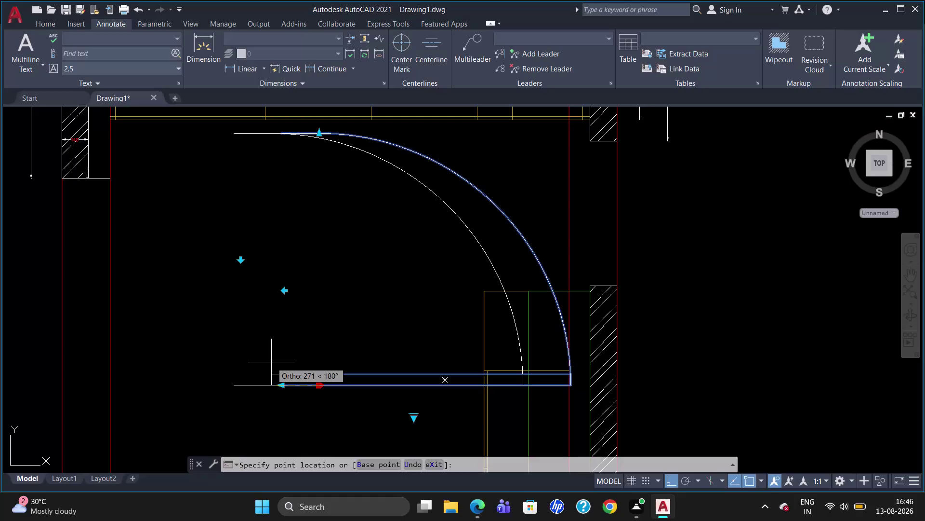
Move the door swing 820 units to the left at 180 degrees.
text(820)
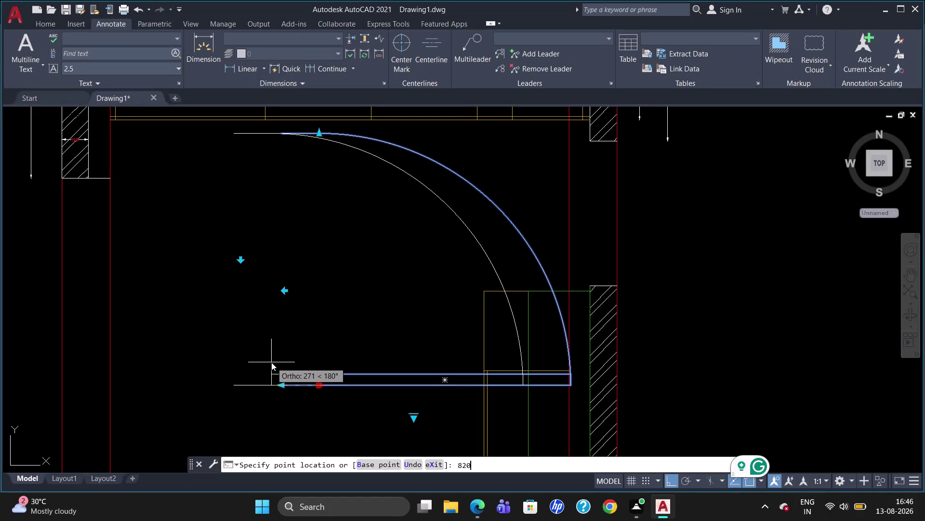
key(shift+less)
key(1)
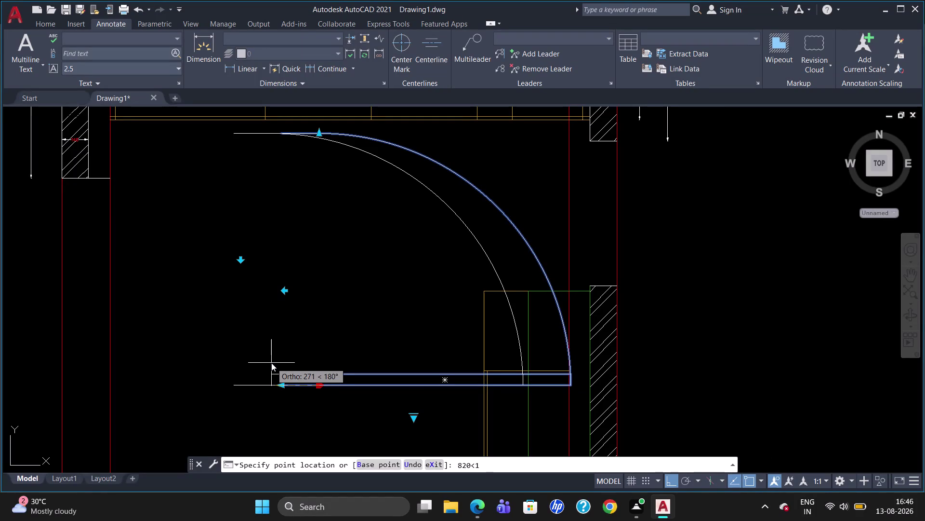
text(80)
key(Return)
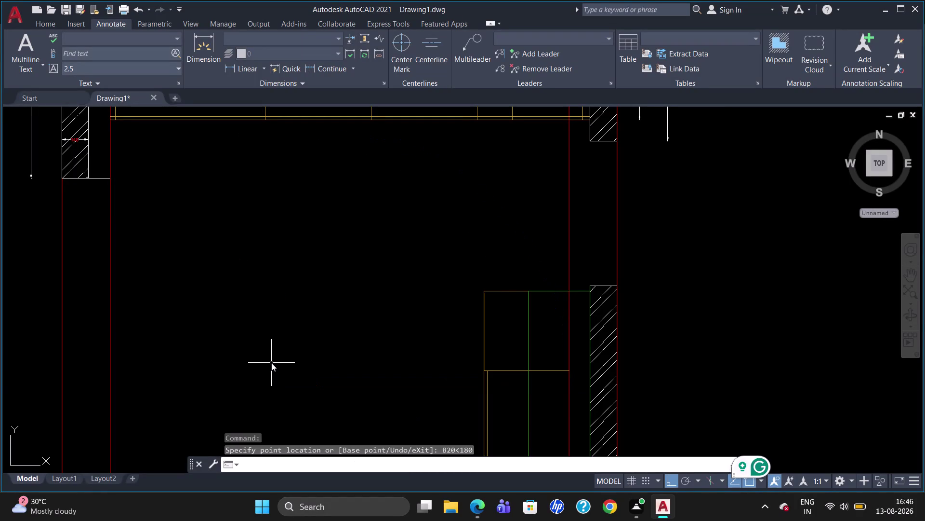
Release the door and zoom out to check it beside the floor plan.
scroll(down, 3)
scroll(up, 3)
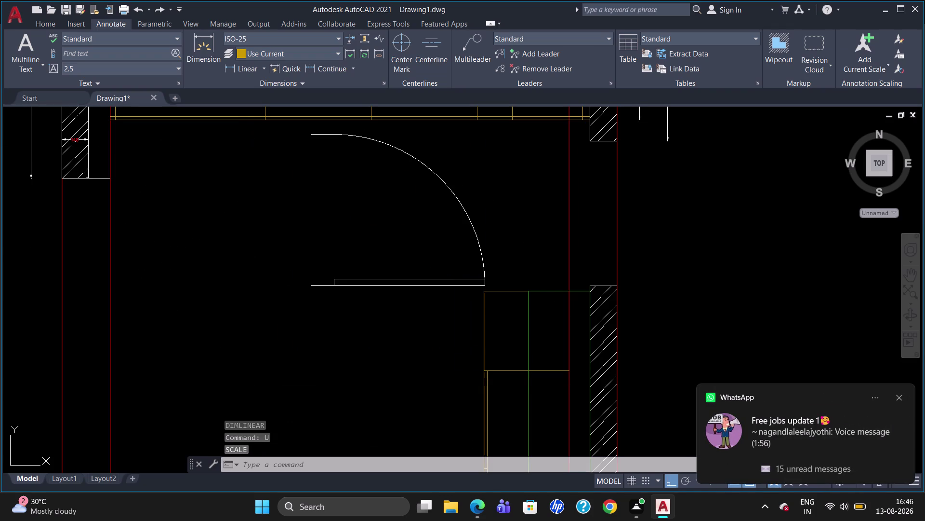
Undo the dimension erase, the unwanted linear dimension and the door's earlier move.
key(u)
key(Return)
key(u)
key(Return)
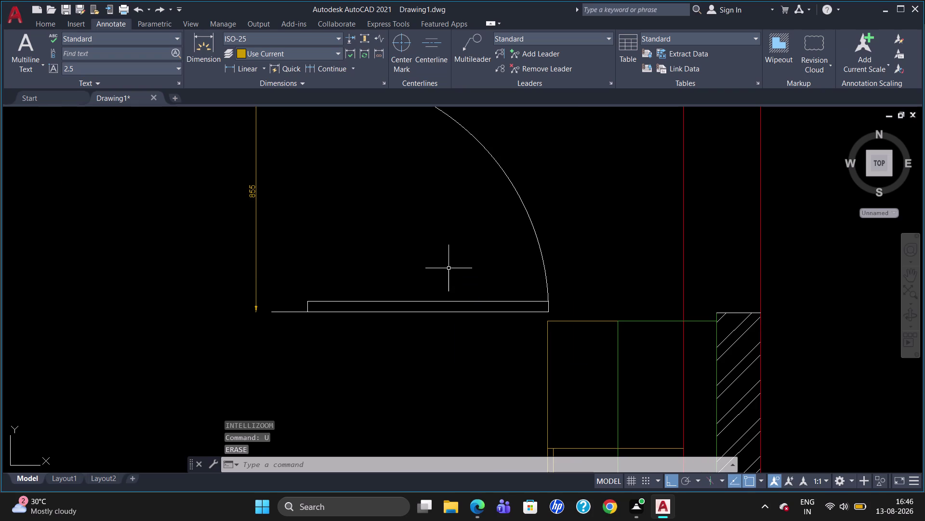
key(u)
key(Return)
key(u)
key(Return)
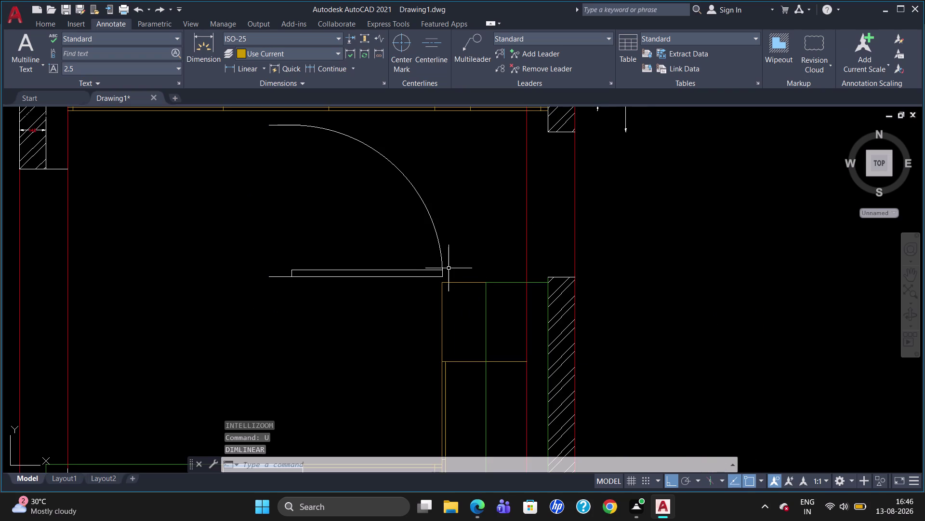
key(u)
key(Return)
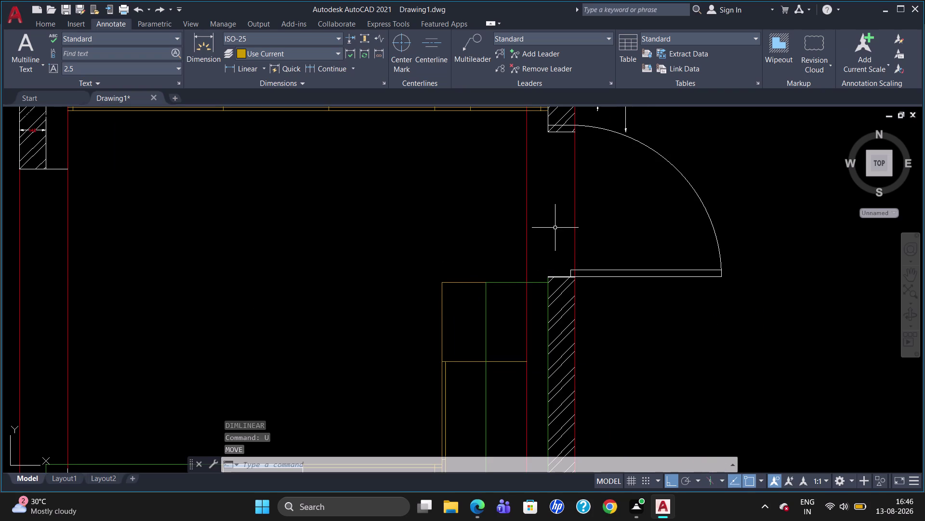
click(335, 67)
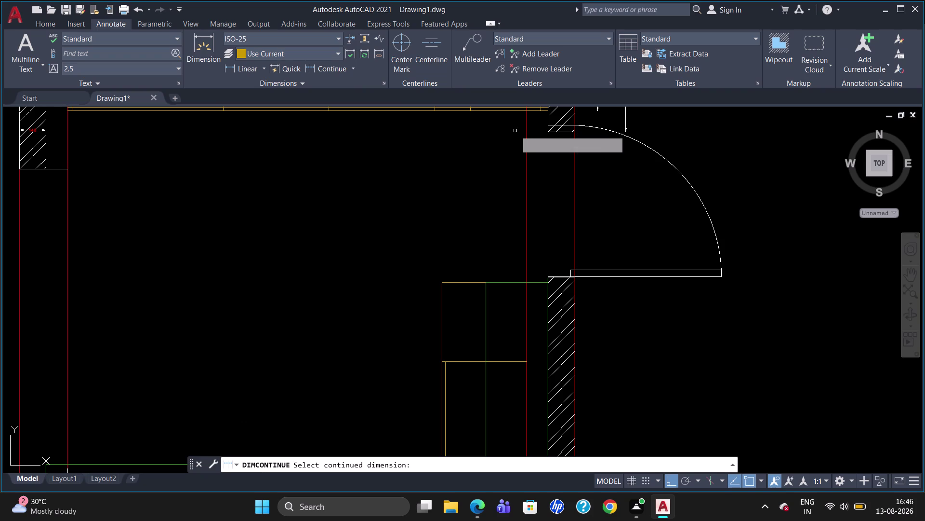
Continue the existing dimension with 820 at the door opening and 1660 to the corner.
click(625, 122)
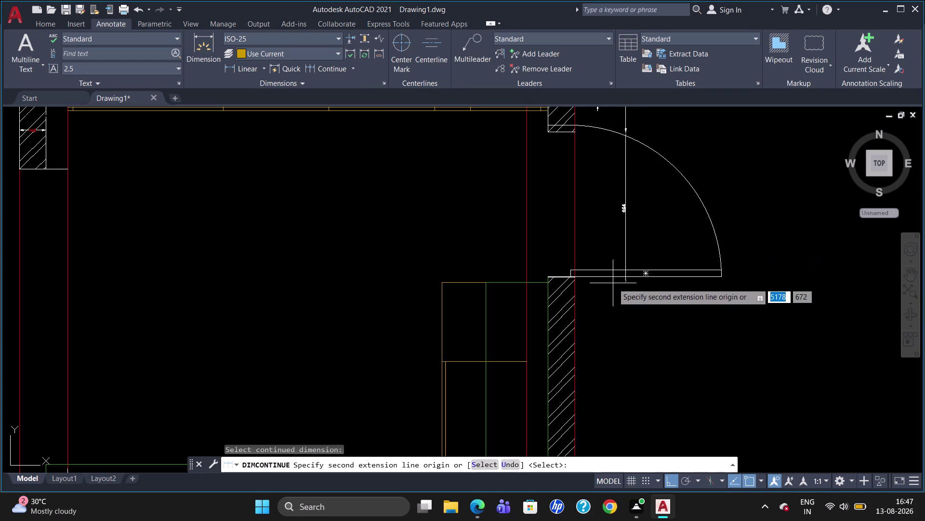
click(551, 279)
scroll(down, 3)
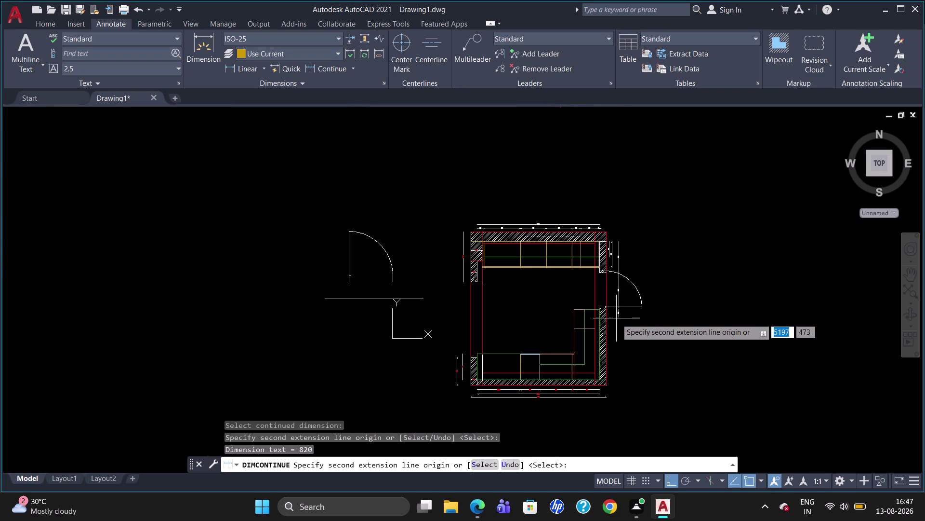
scroll(up, 3)
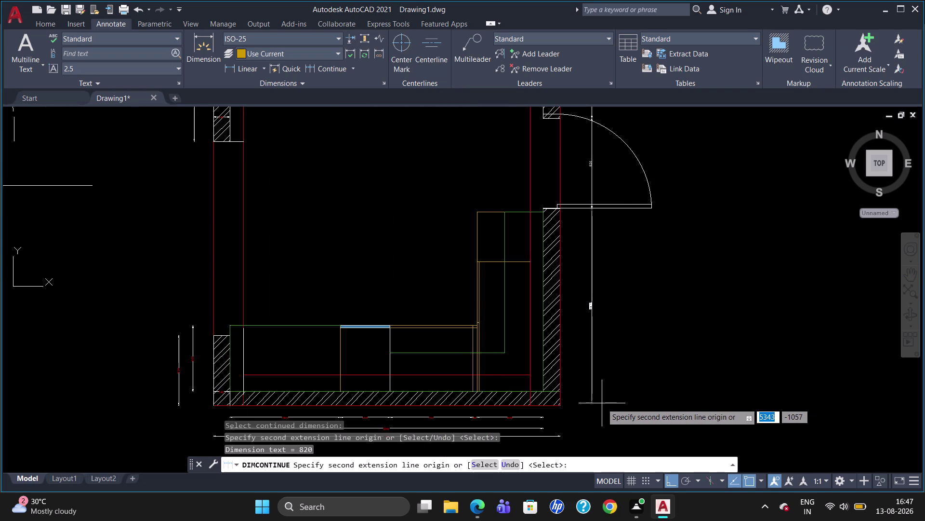
click(560, 389)
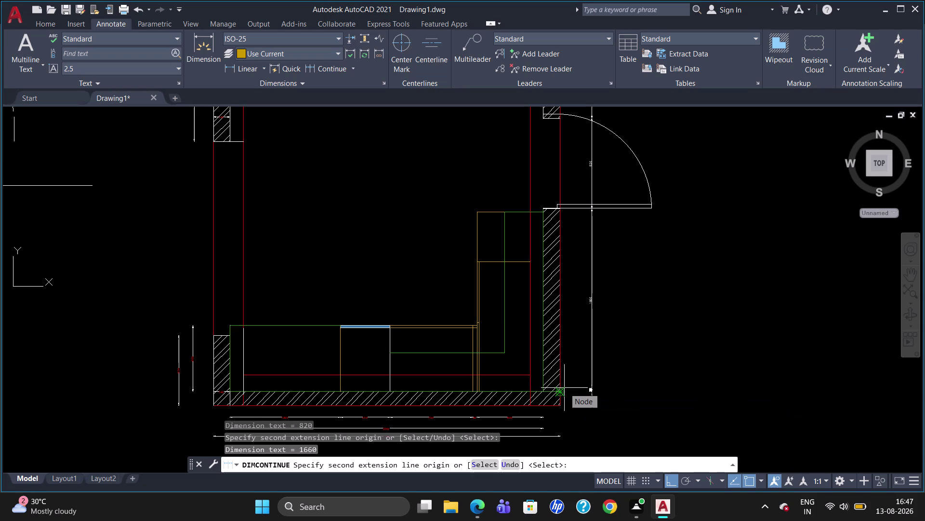
key(Escape)
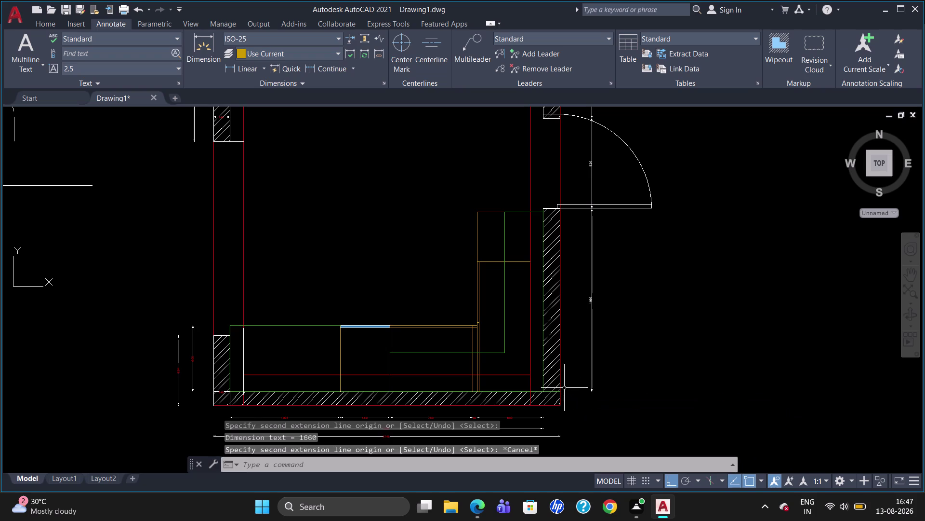
right_click(564, 388)
click(629, 437)
scroll(up, 3)
key(Escape)
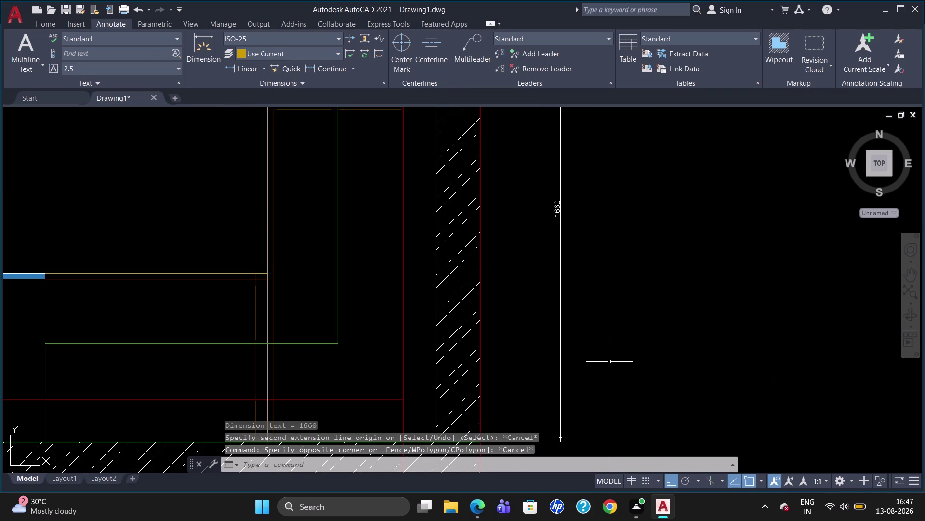
Zoom to the hatched wall's top corner and start a DLI linear dimension.
scroll(down, 3)
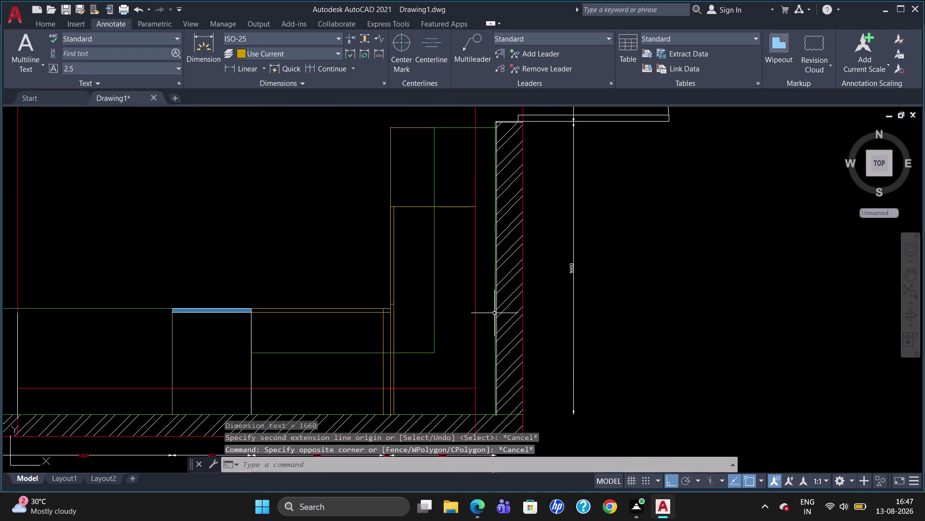
scroll(up, 3)
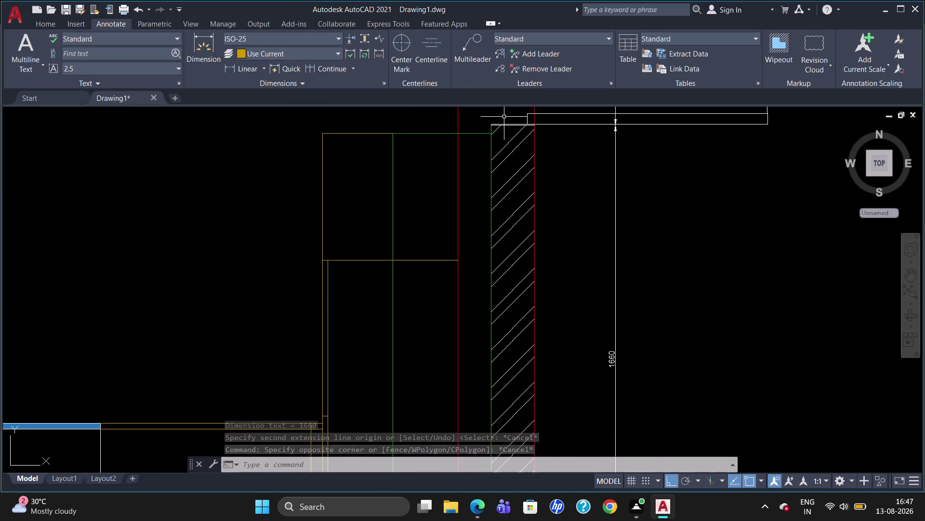
scroll(up, 3)
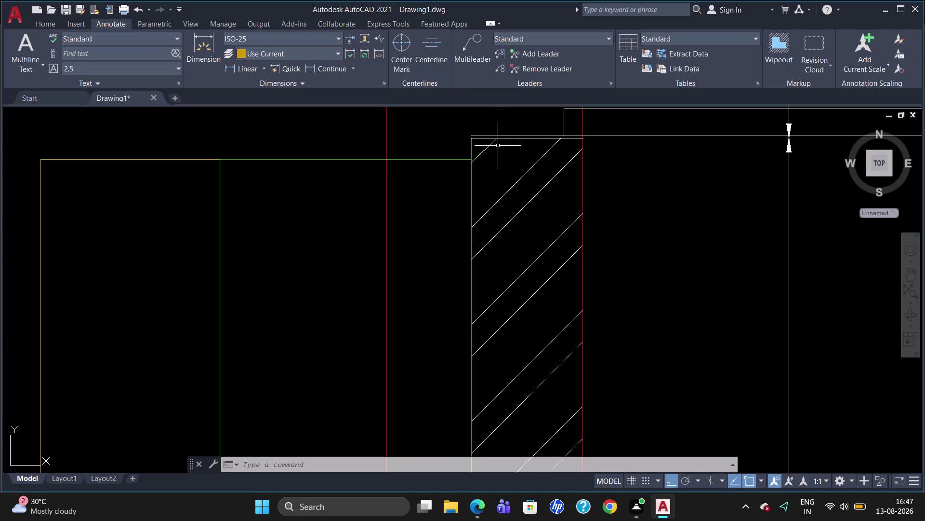
scroll(down, 3)
scroll(down, 3)
scroll(up, 3)
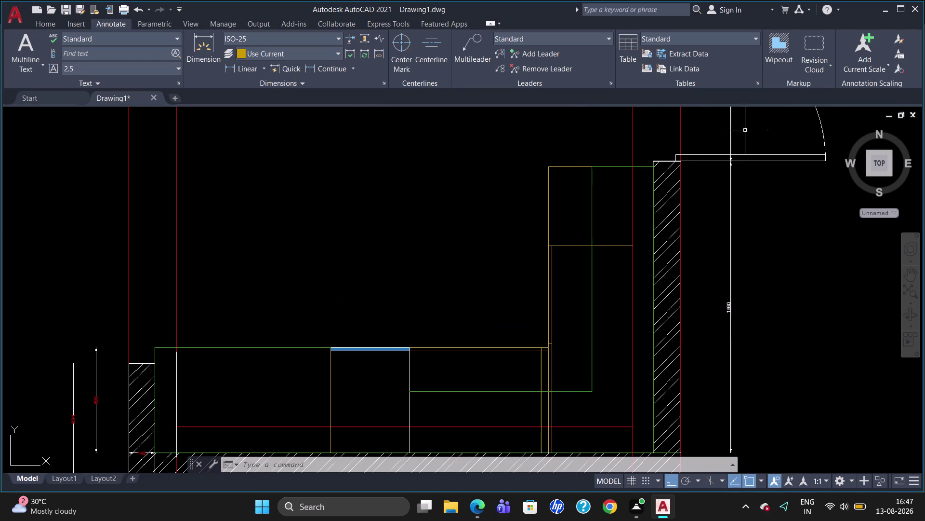
scroll(up, 3)
scroll(up, 3)
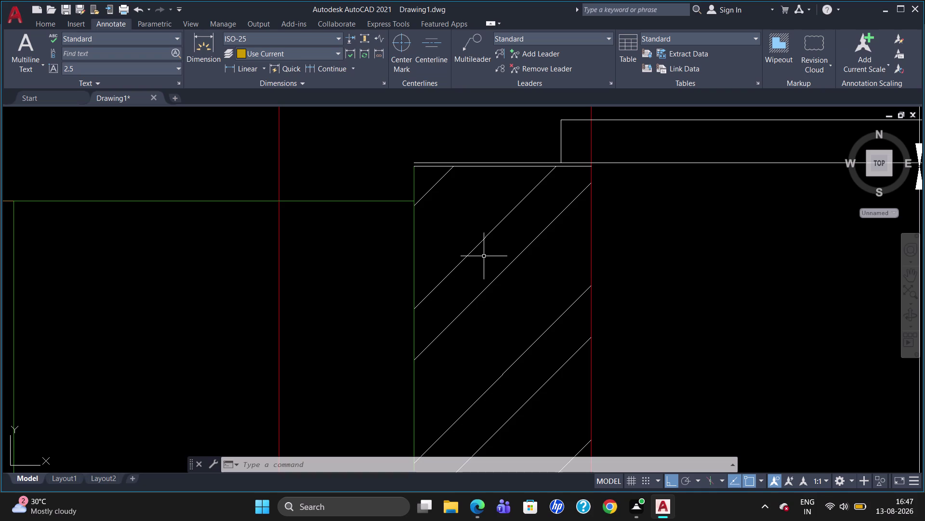
text(d)
text(li)
key(Return)
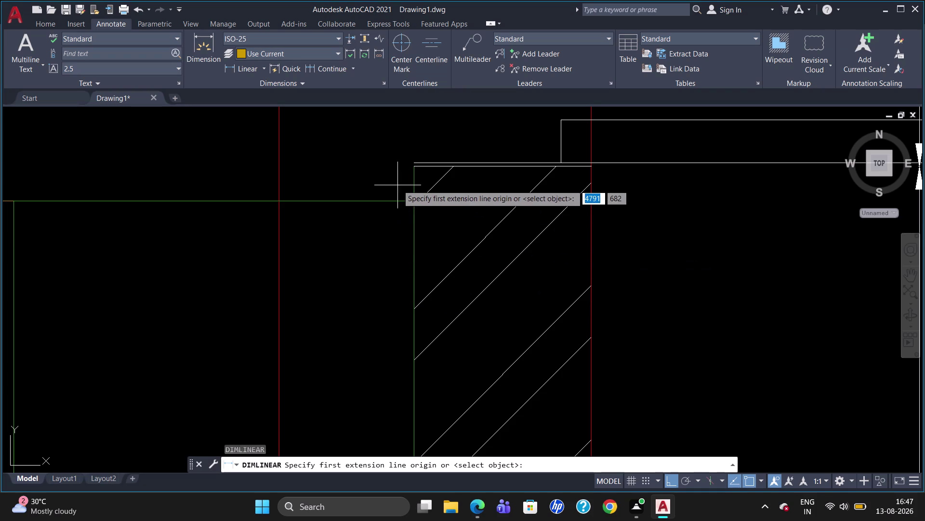
Place a vertical 30 dimension at the wall top and put it on layer 0.
click(415, 172)
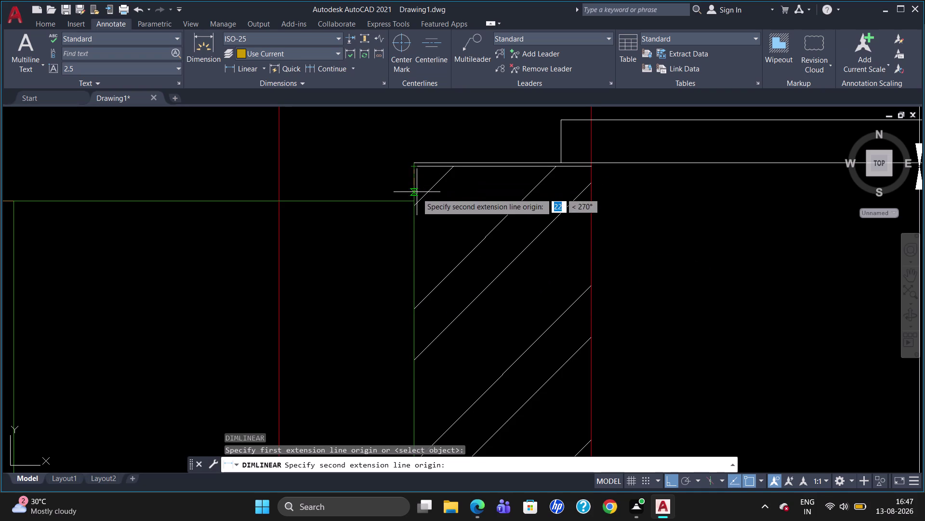
click(414, 201)
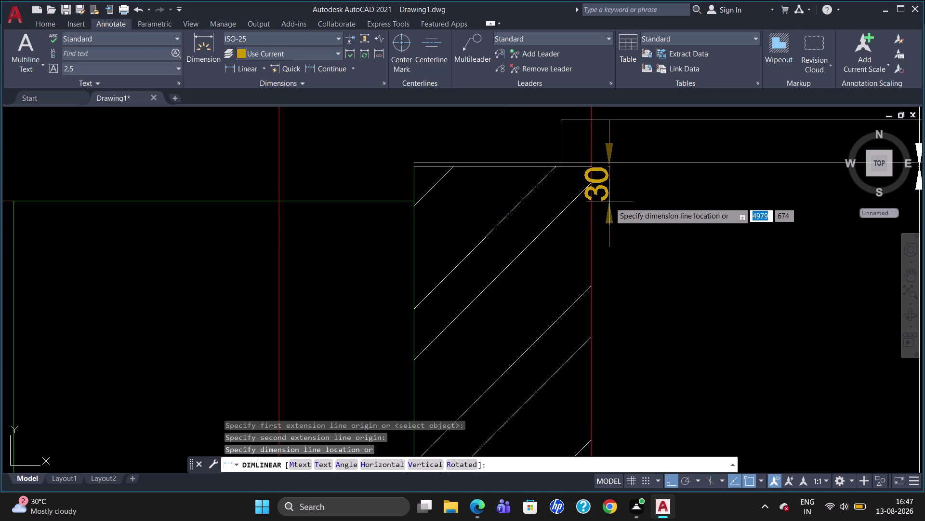
click(613, 202)
click(610, 191)
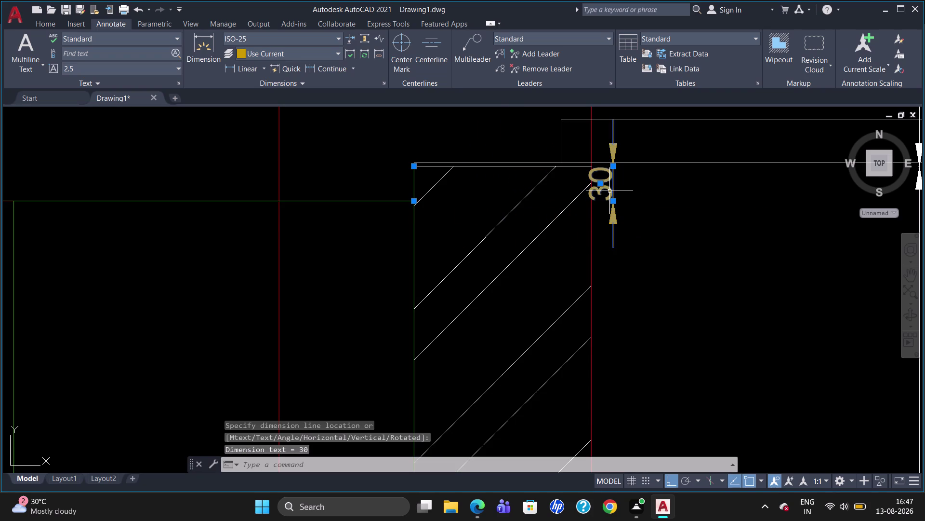
click(322, 51)
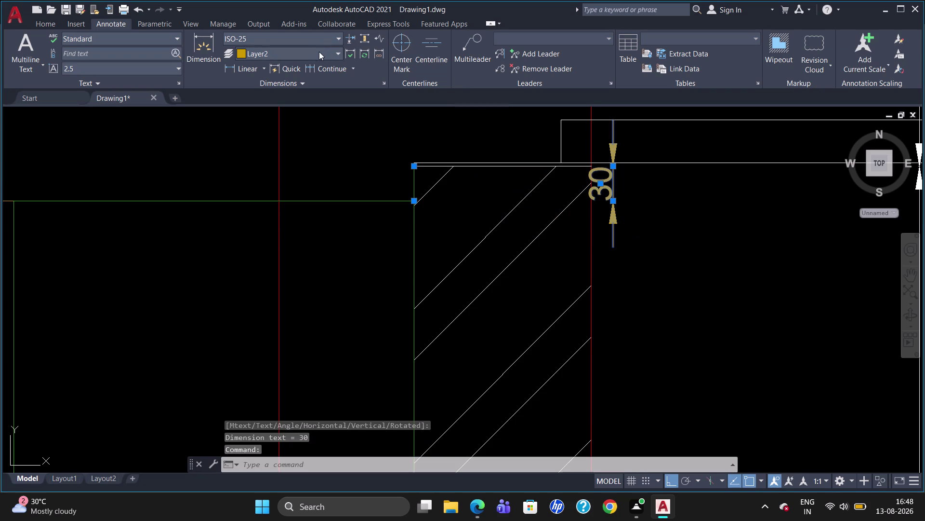
click(313, 85)
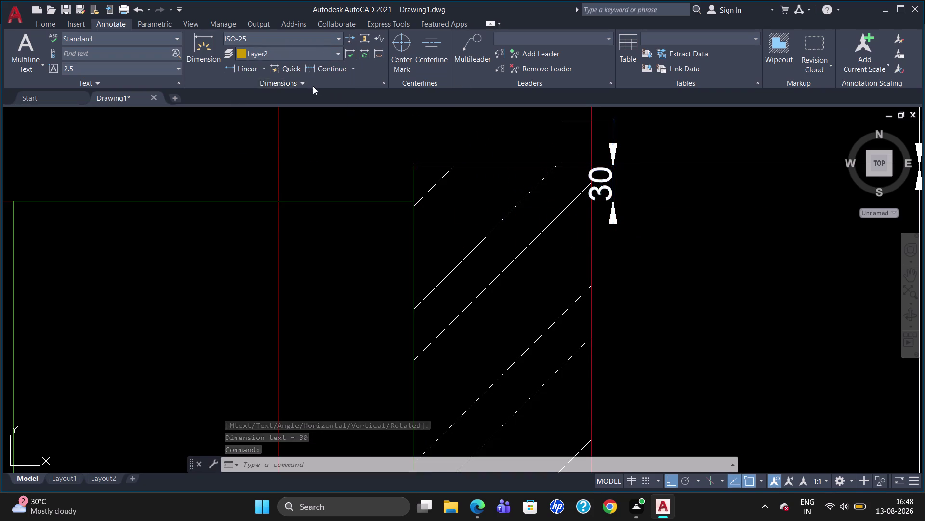
key(Escape)
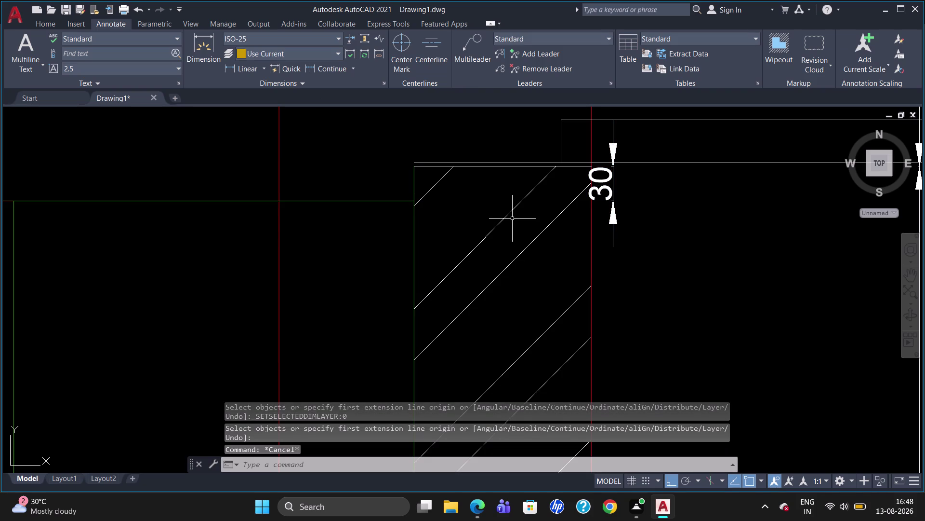
Continue from the 30 dimension with a 450 segment below it.
scroll(down, 3)
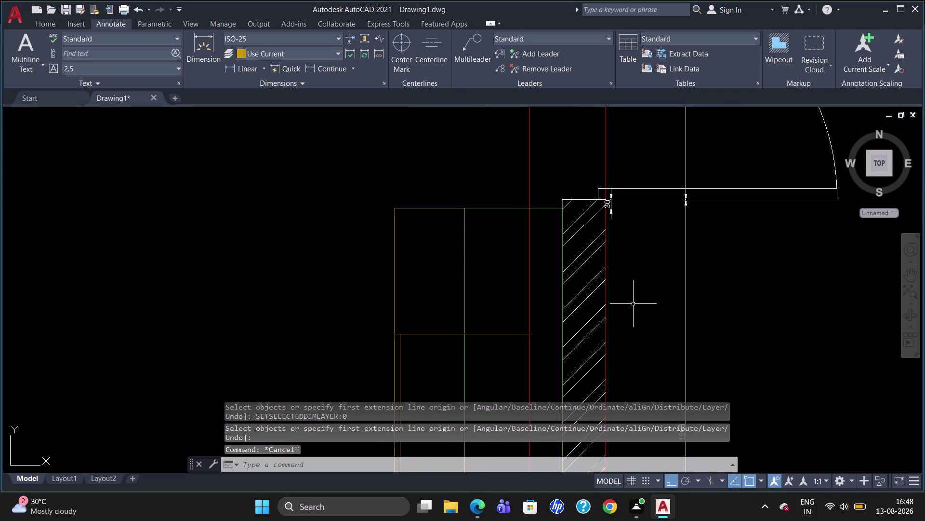
scroll(up, 3)
scroll(down, 3)
scroll(up, 3)
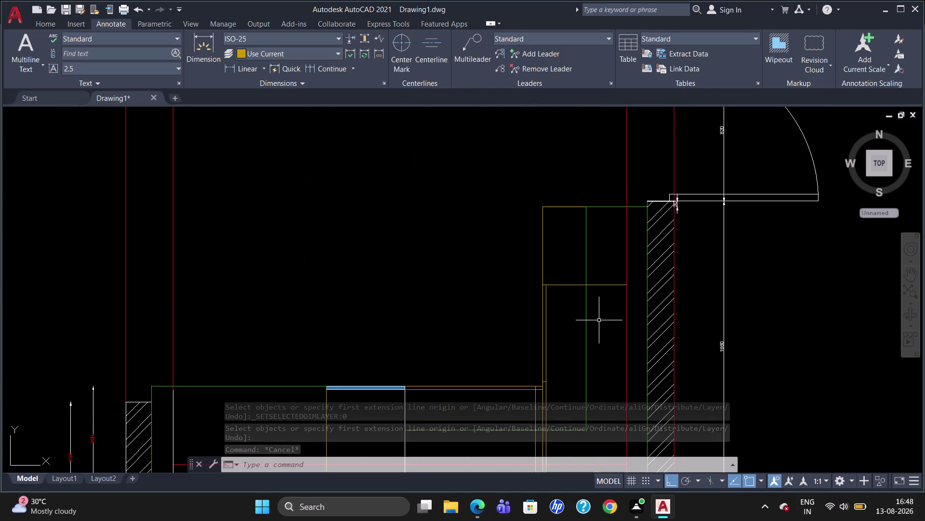
scroll(up, 3)
scroll(up, 3)
scroll(down, 3)
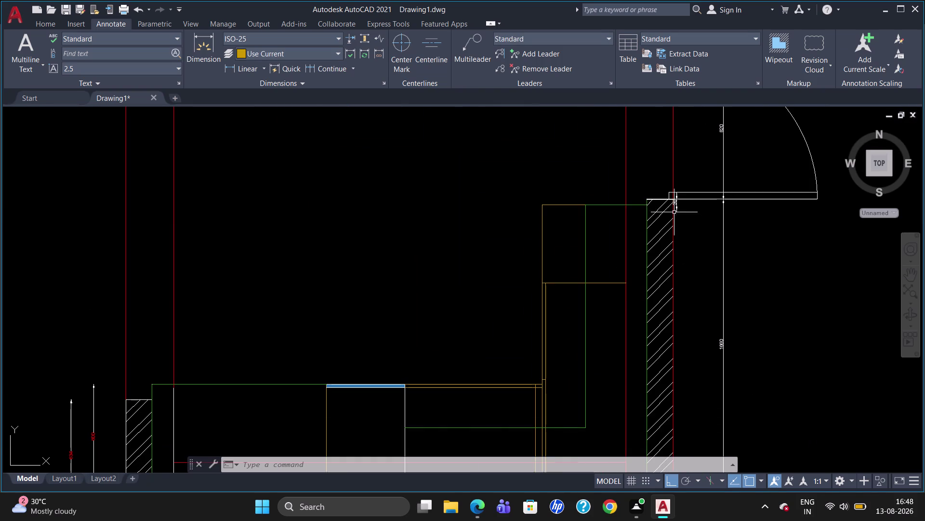
scroll(up, 3)
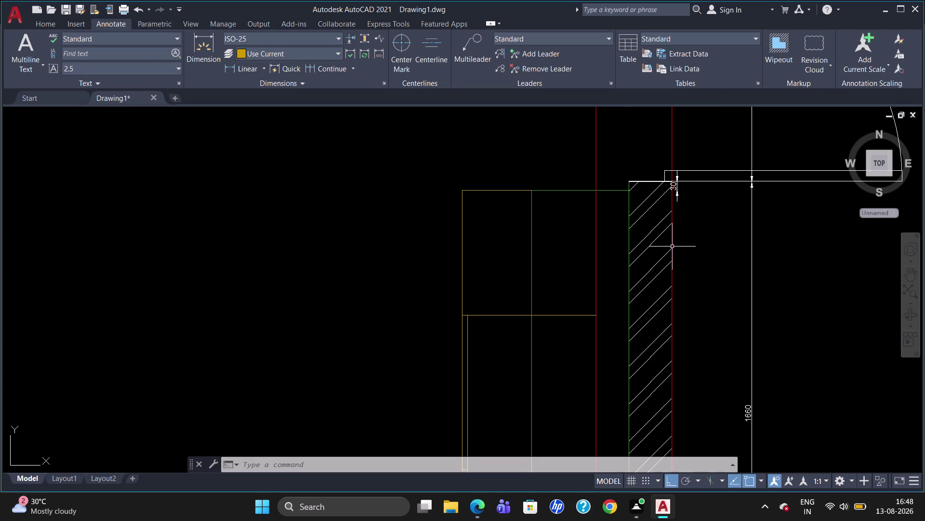
click(313, 66)
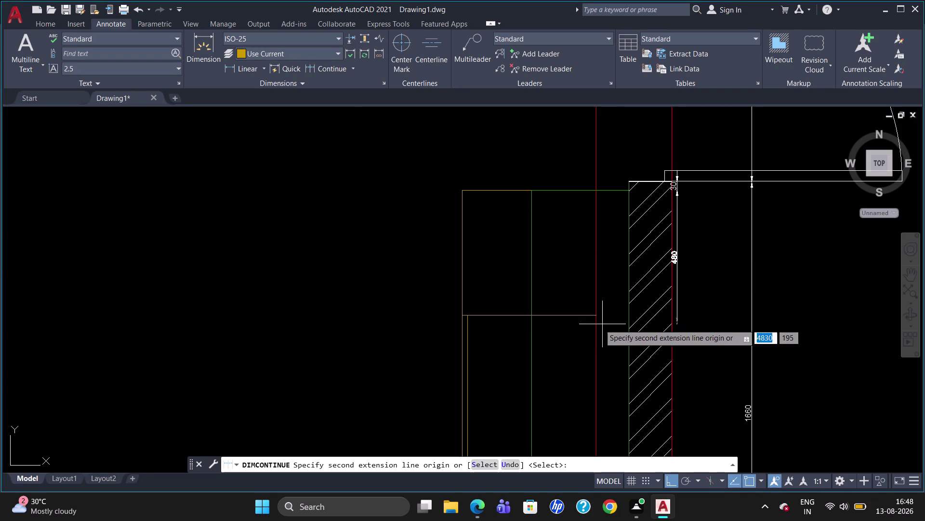
click(591, 315)
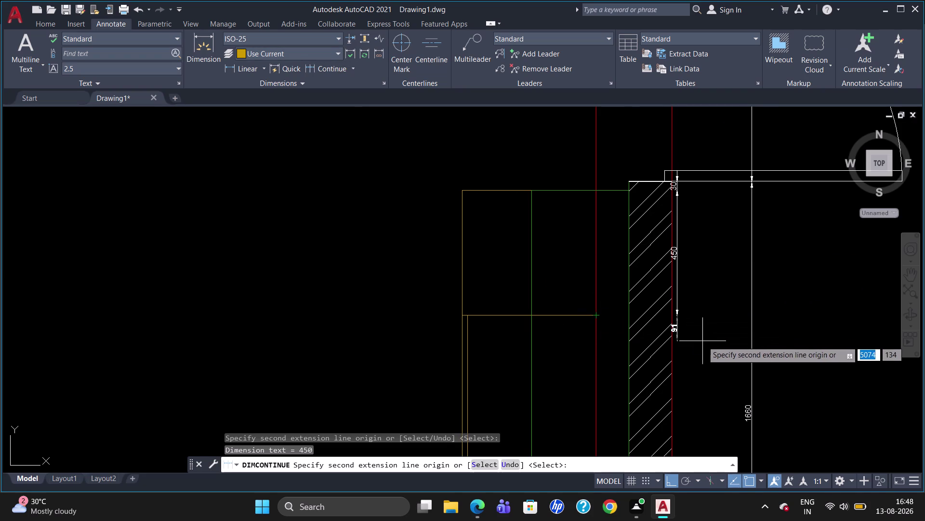
scroll(down, 3)
scroll(down, 3)
scroll(up, 3)
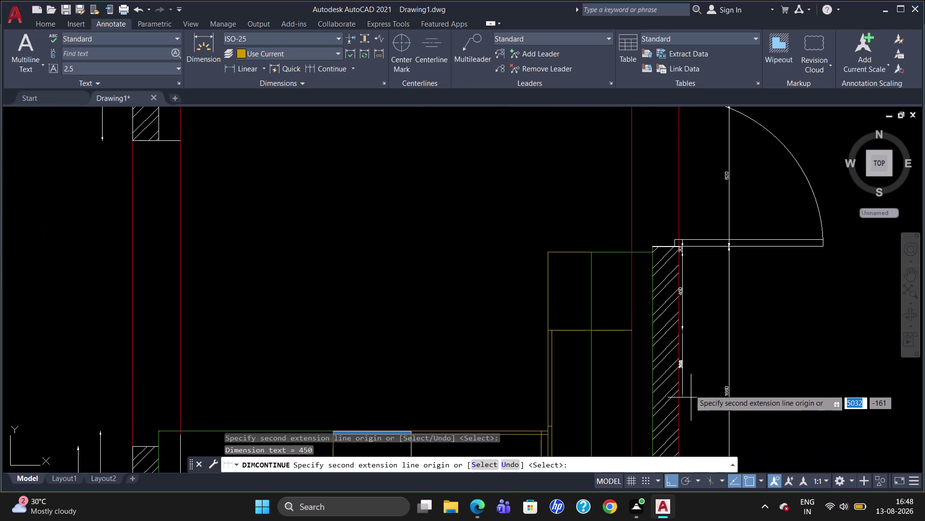
scroll(down, 3)
scroll(up, 3)
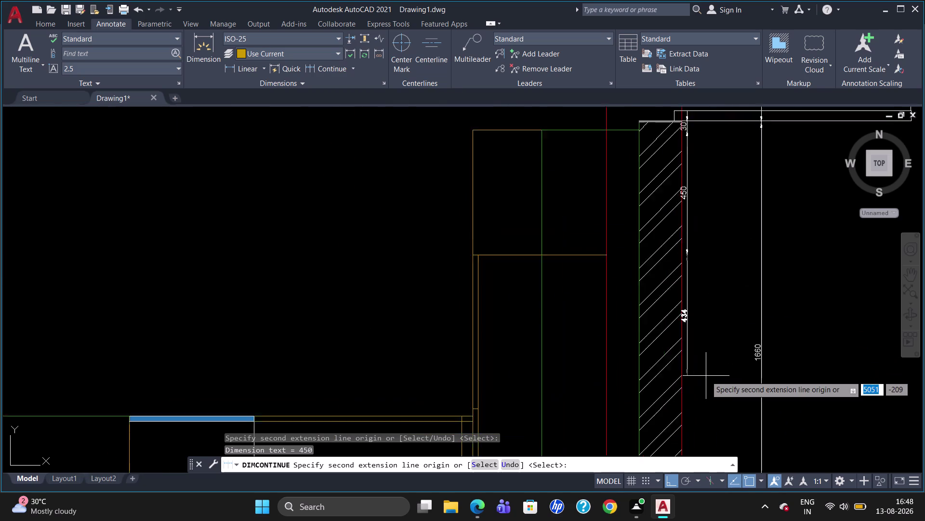
scroll(up, 3)
scroll(down, 3)
key(Escape)
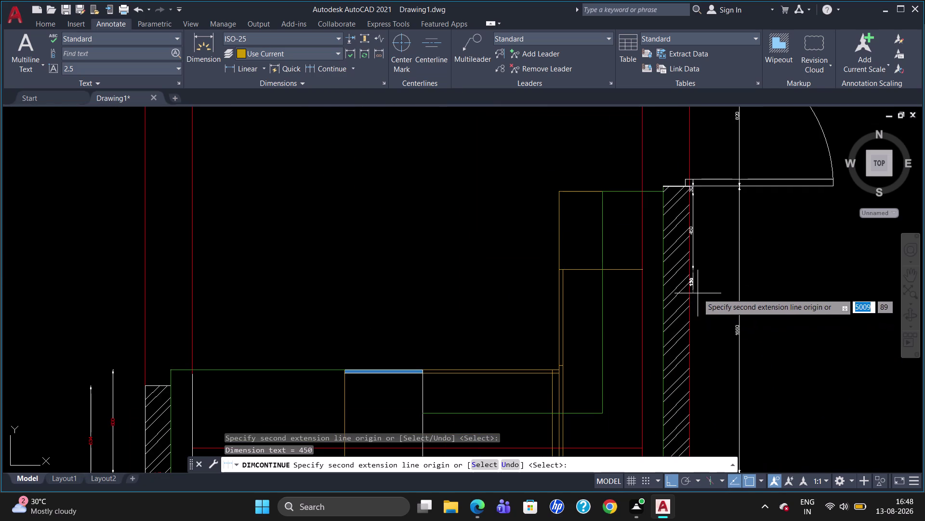
click(695, 244)
click(694, 186)
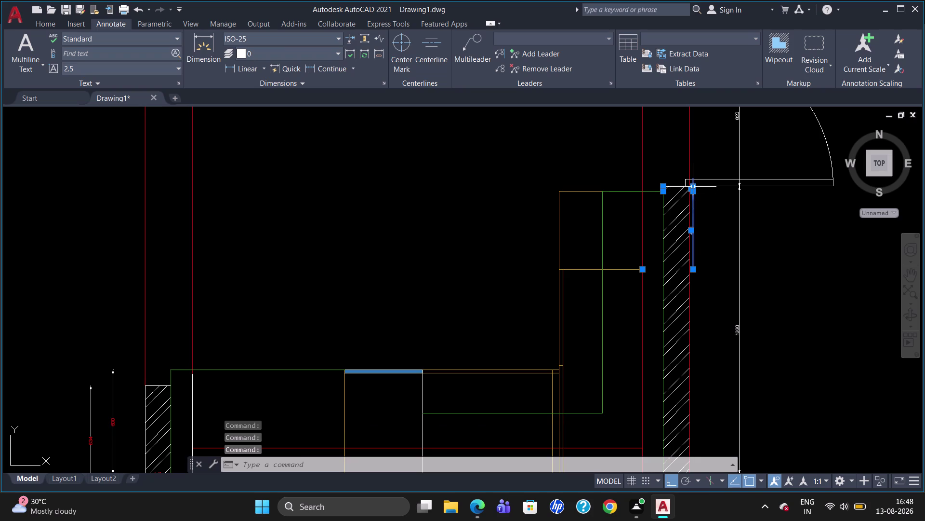
Delete the trial wall dimensions, then draw and delete a 33 linear dimension.
key(Delete)
text(d)
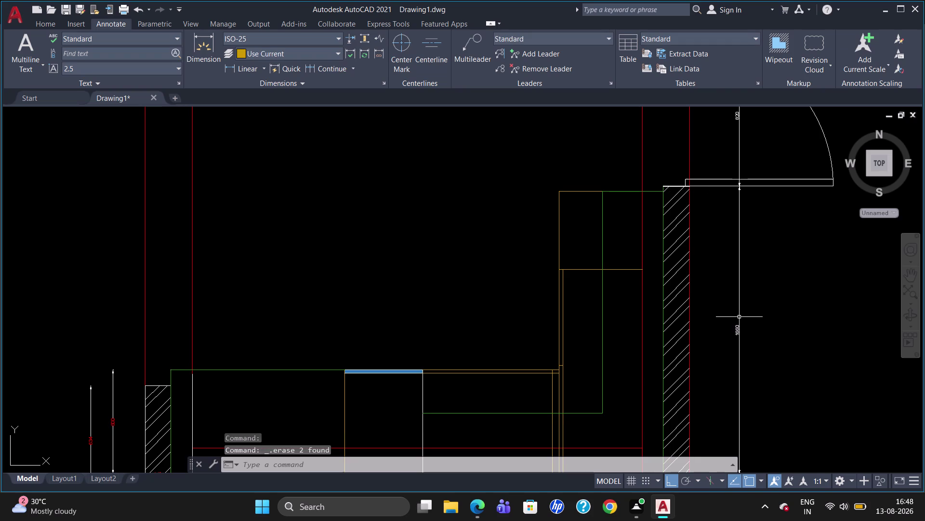
text(li)
key(Return)
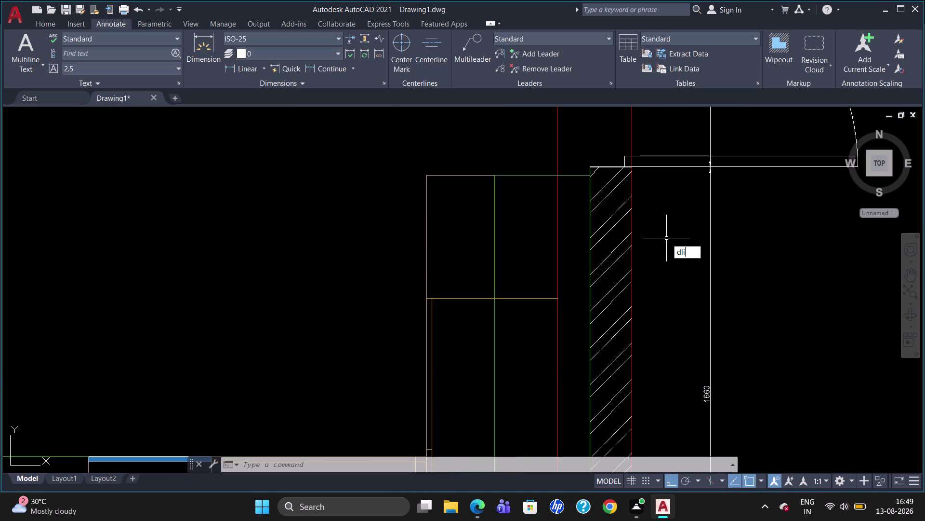
Dimension the stub from its top corner to lower edge, placing 30 beside the wall.
key(Return)
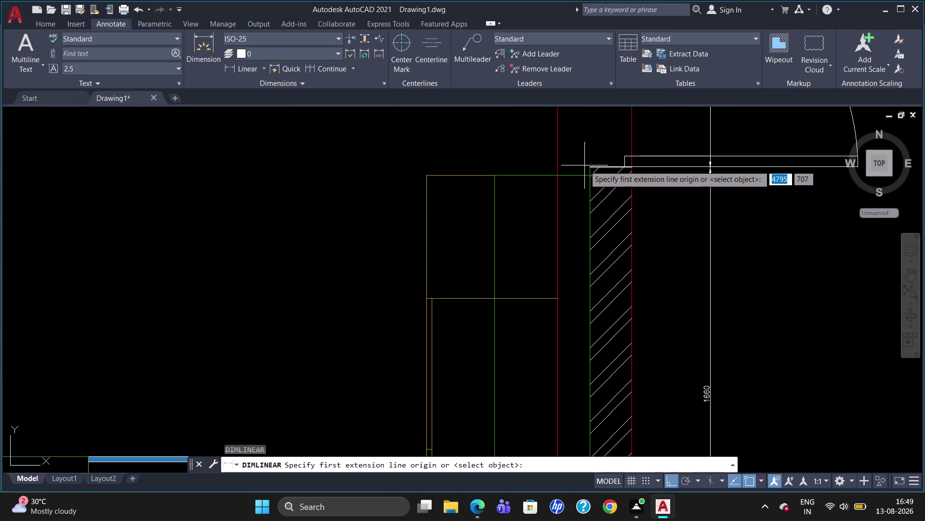
scroll(up, 3)
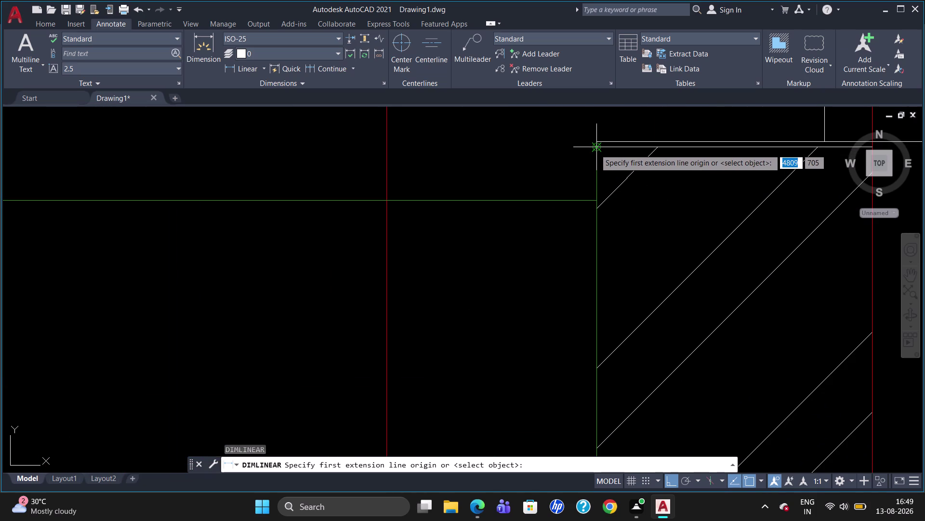
click(594, 152)
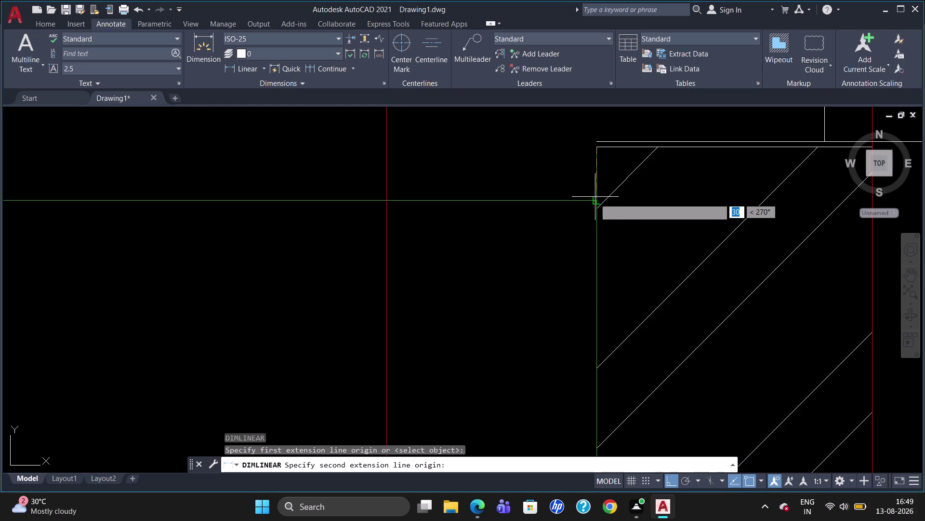
click(592, 205)
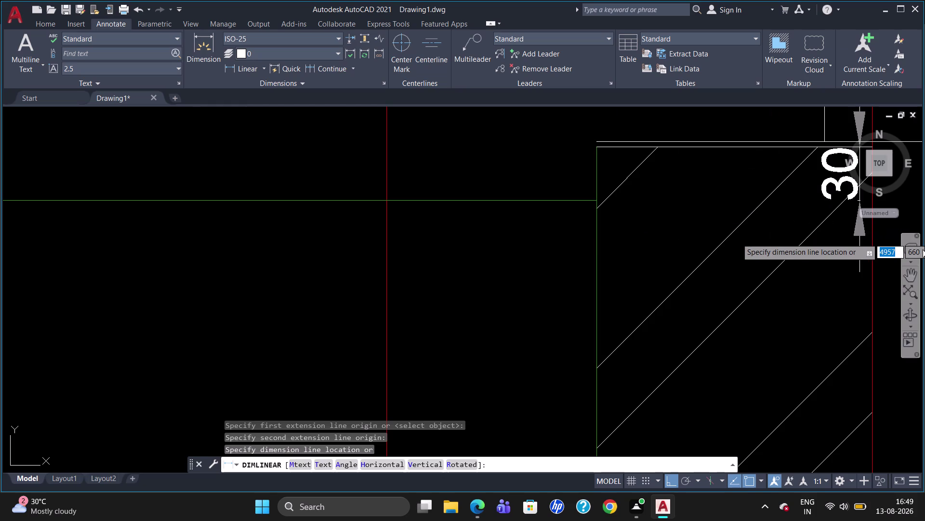
scroll(down, 3)
scroll(down, 3)
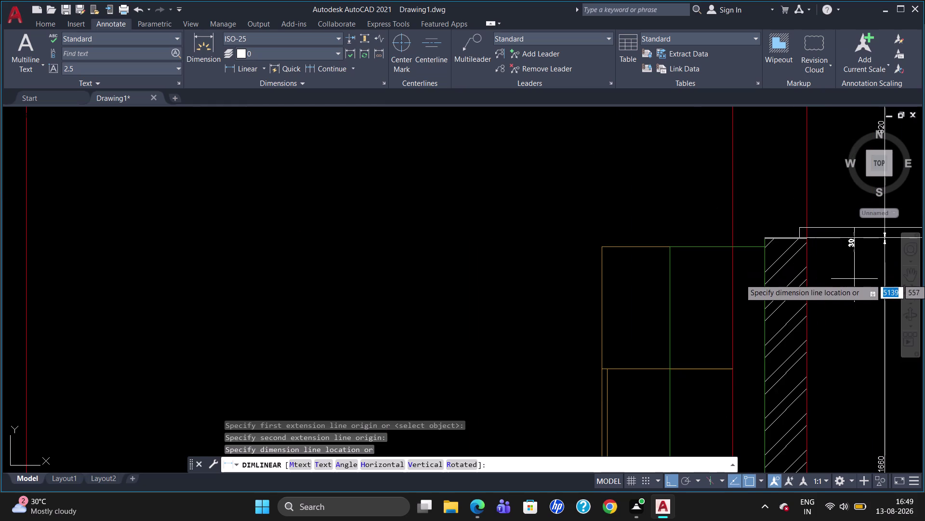
click(839, 286)
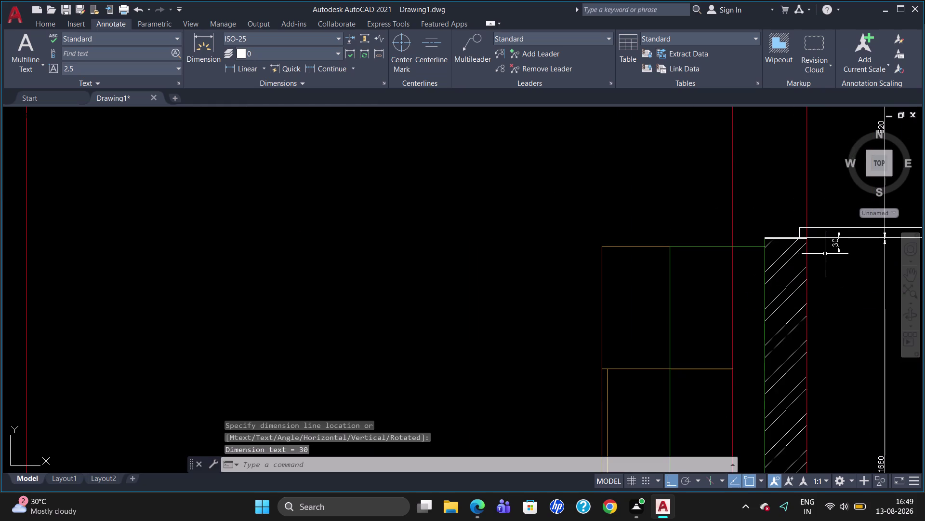
scroll(up, 3)
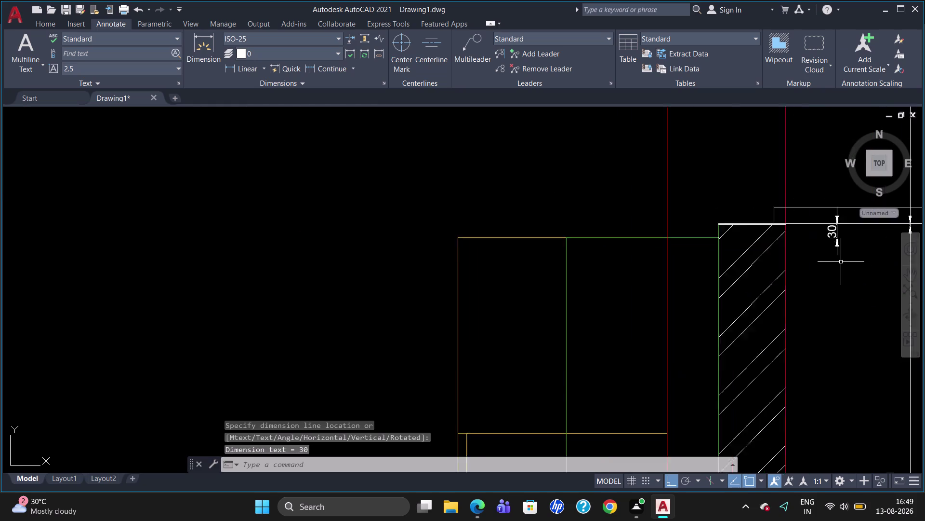
scroll(down, 3)
scroll(up, 3)
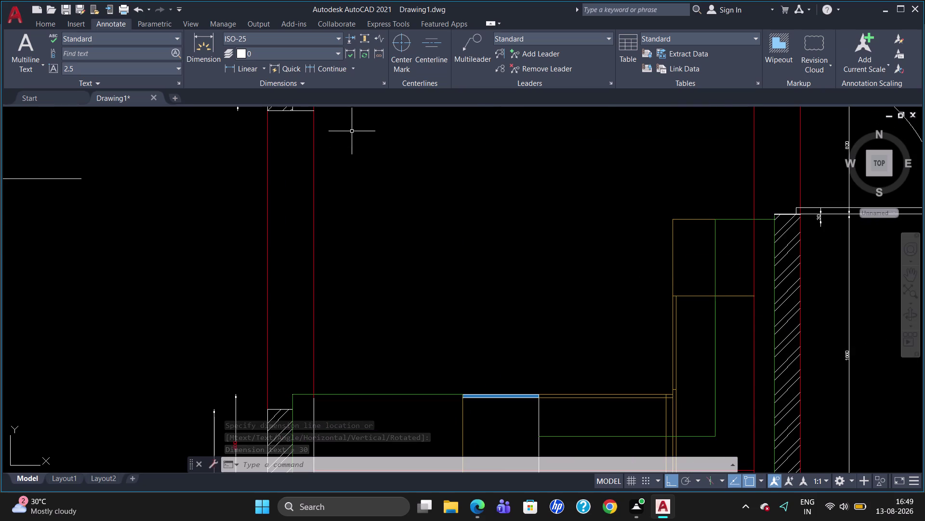
click(323, 66)
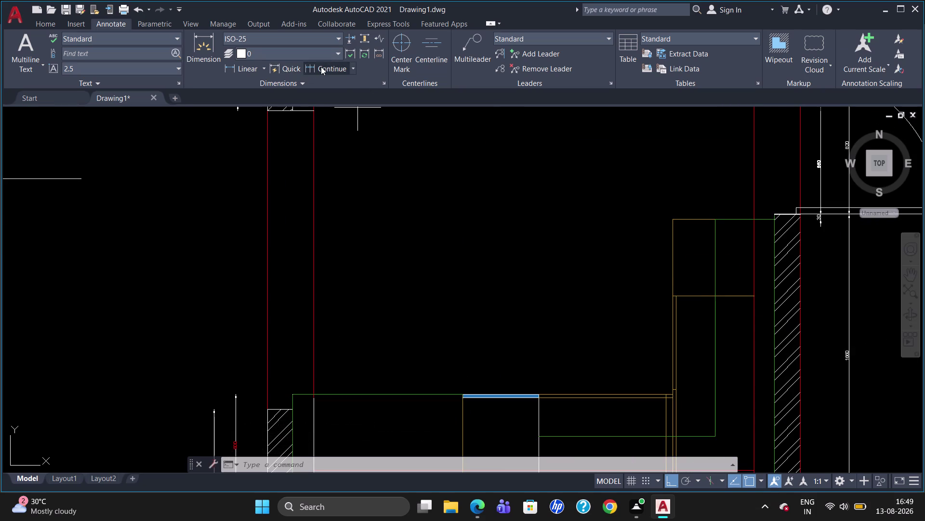
Continue the dimension chain down from the 30 dimension with further segments.
click(753, 298)
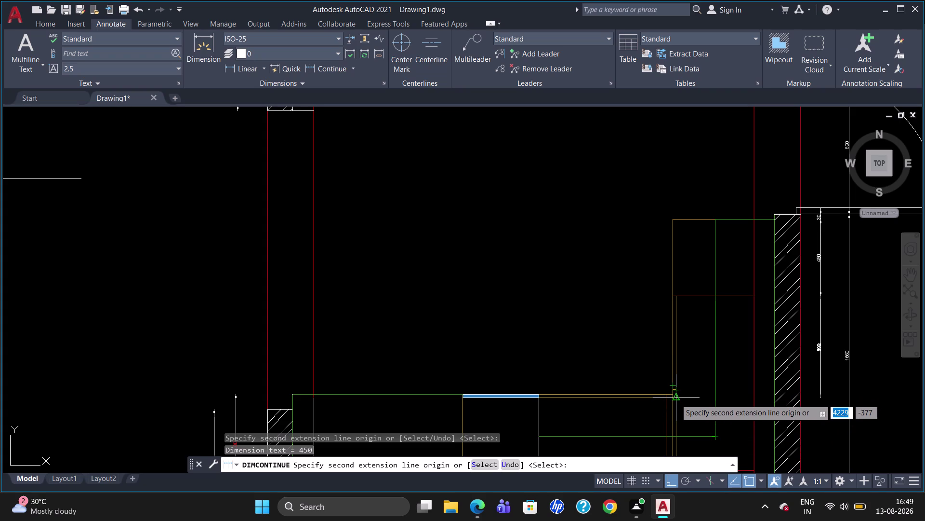
scroll(up, 3)
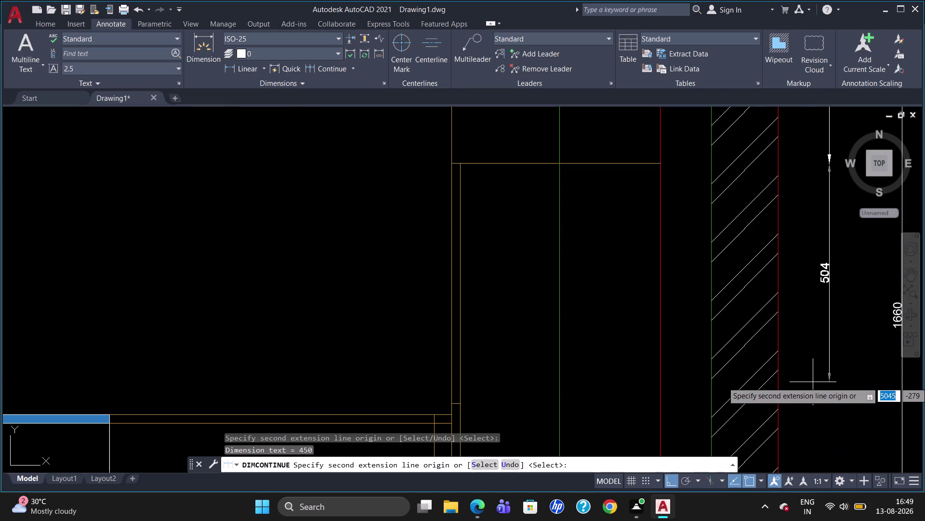
scroll(down, 3)
scroll(down, 3)
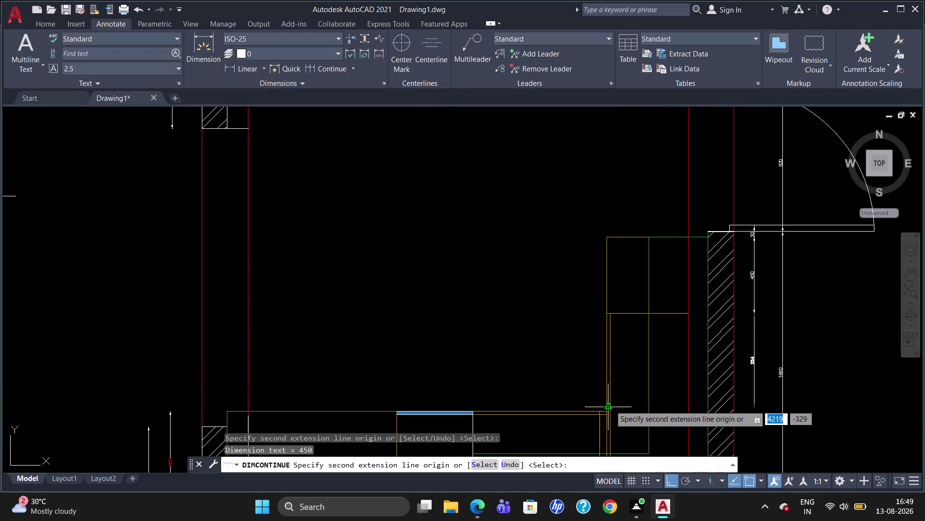
scroll(up, 3)
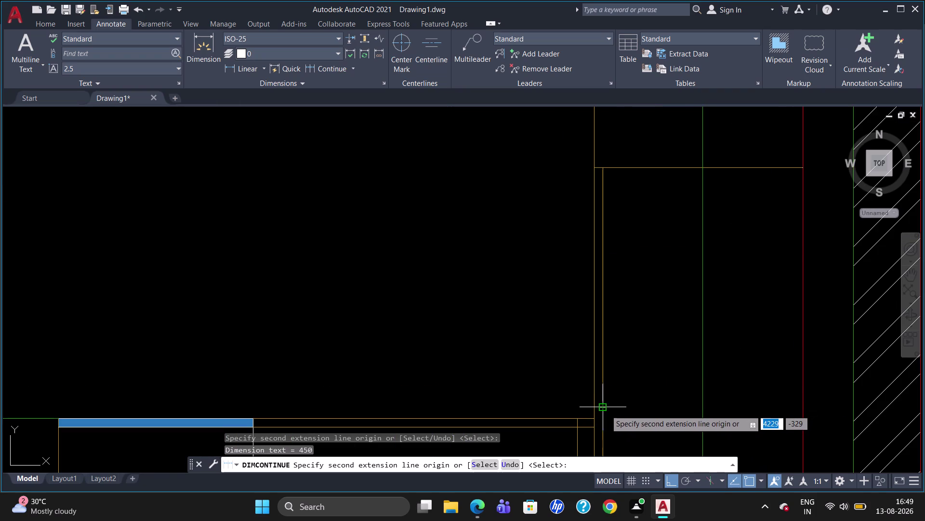
click(606, 410)
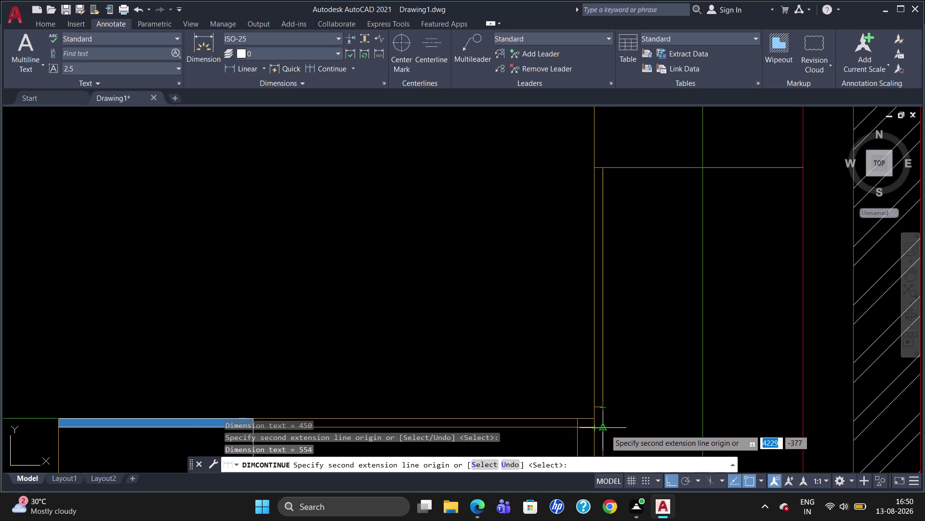
click(606, 429)
scroll(down, 3)
scroll(up, 3)
scroll(down, 3)
scroll(up, 3)
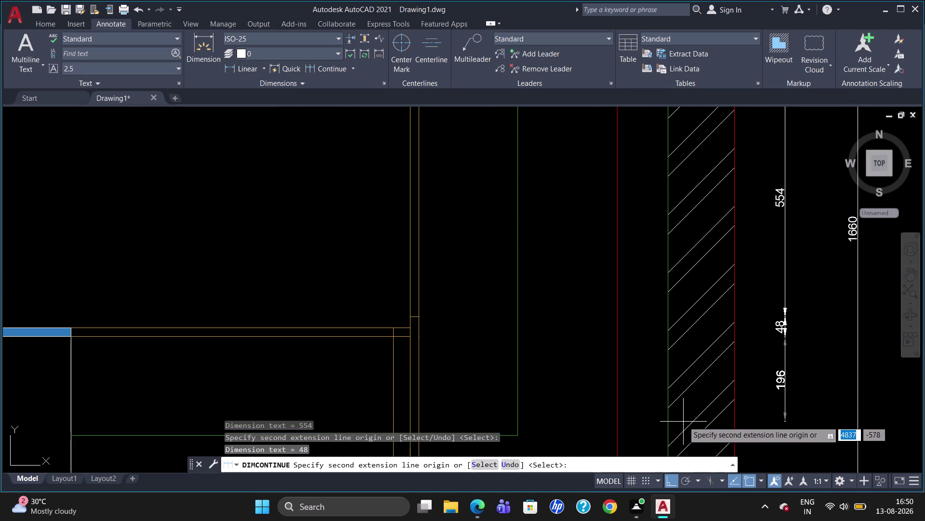
scroll(down, 3)
scroll(up, 3)
scroll(down, 3)
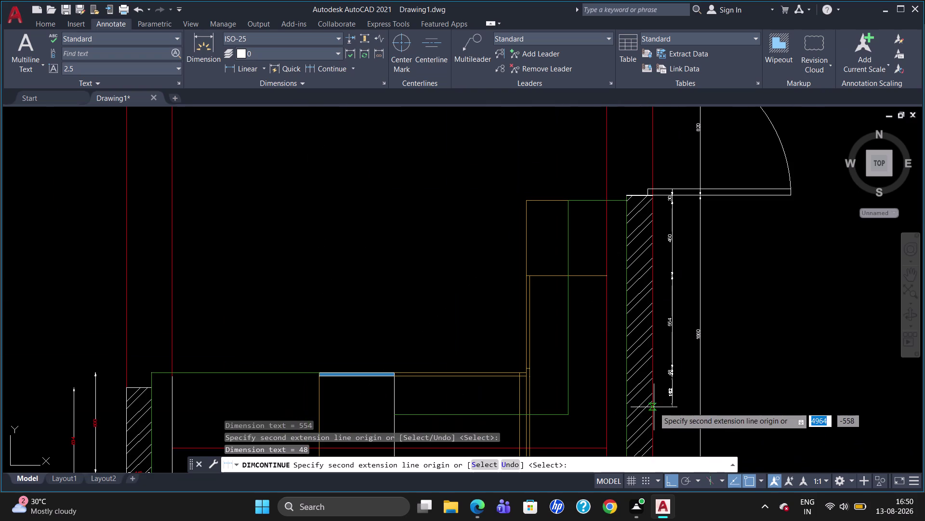
scroll(down, 3)
scroll(up, 3)
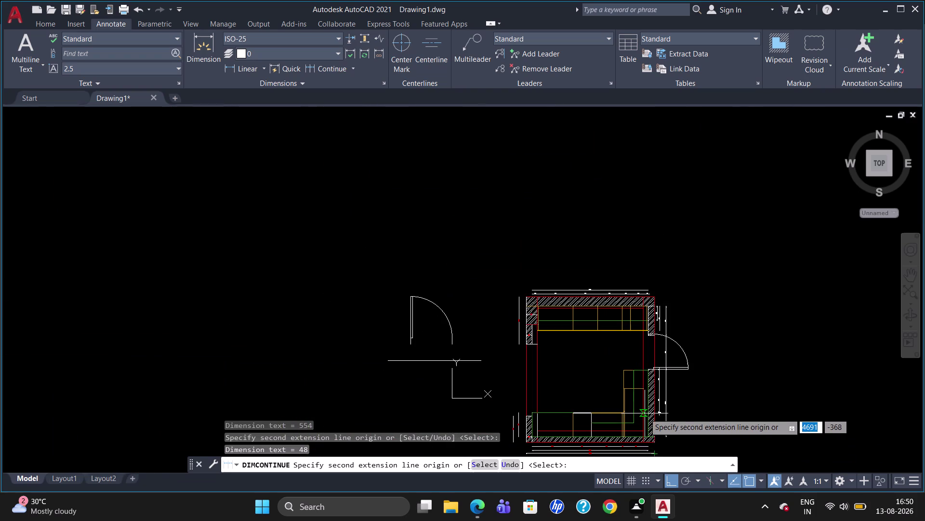
scroll(up, 3)
scroll(down, 3)
key(Escape)
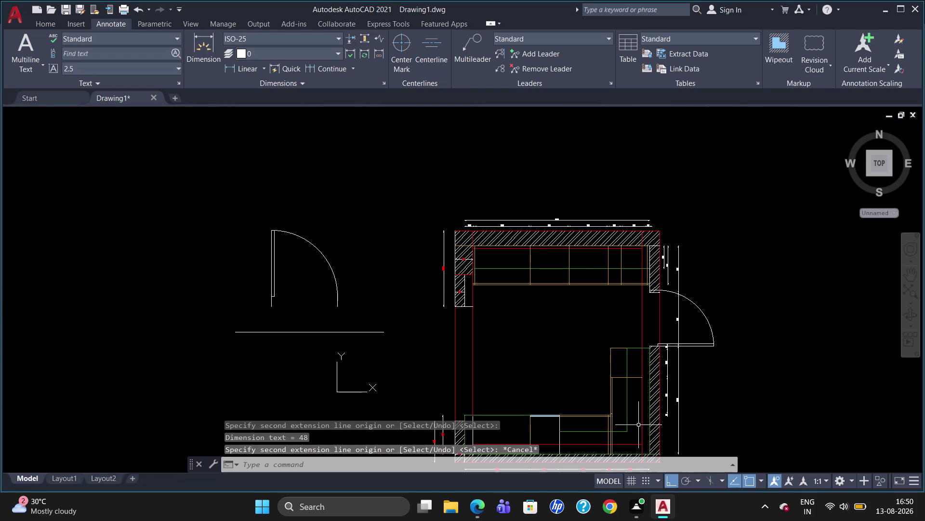
Select the two unwanted vertical chain segments and erase them.
scroll(down, 3)
scroll(up, 3)
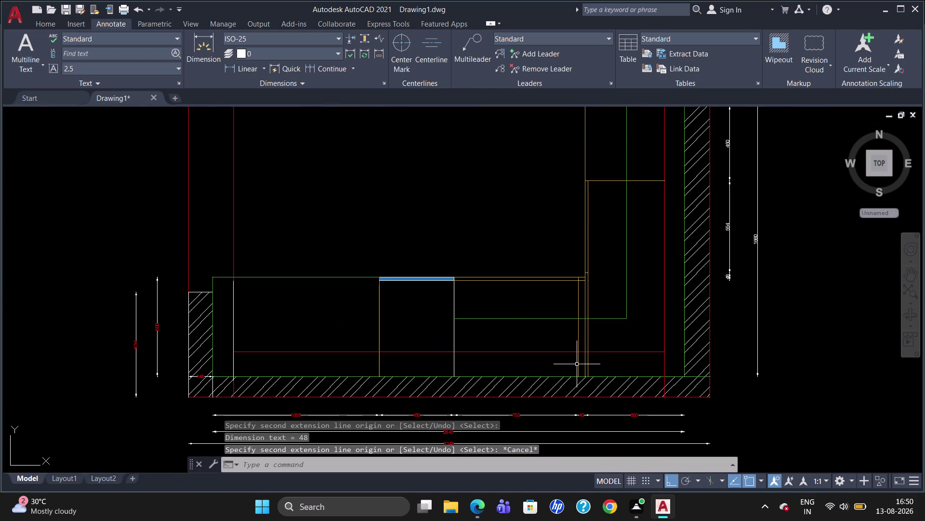
scroll(down, 3)
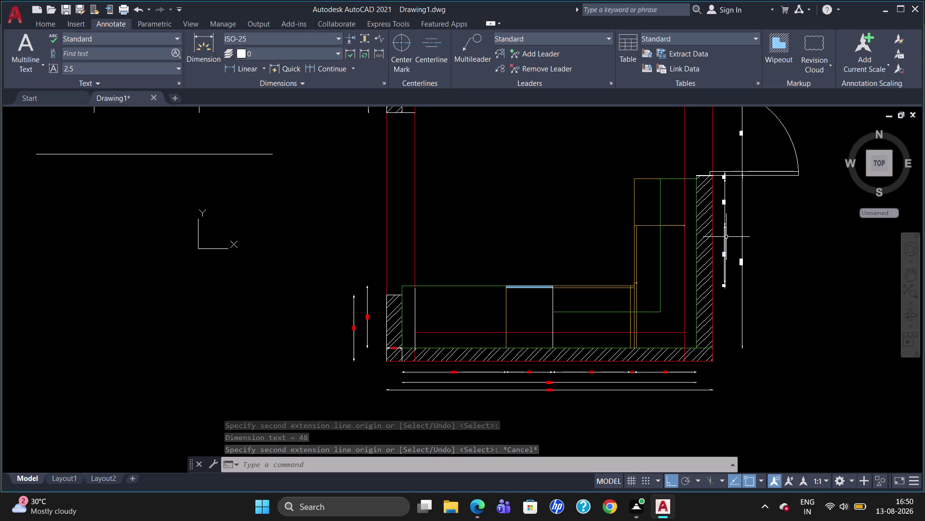
scroll(up, 3)
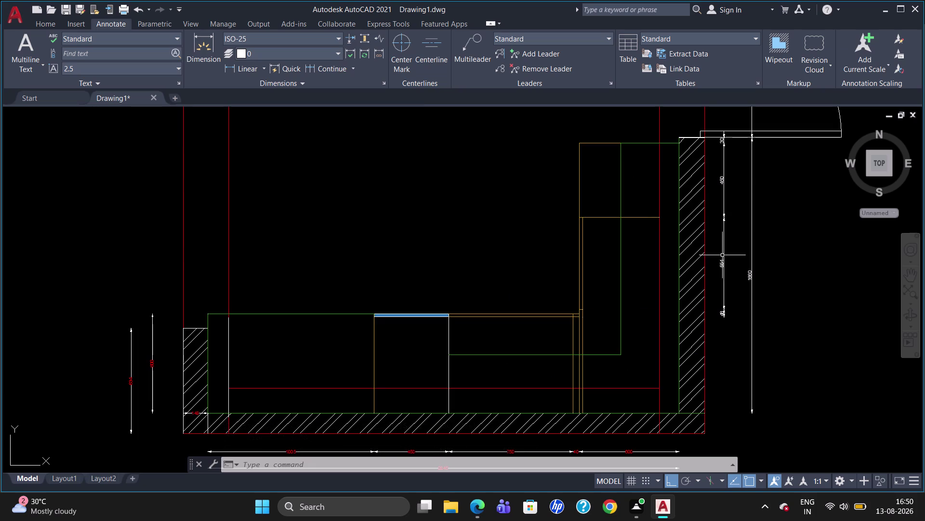
click(723, 256)
click(723, 313)
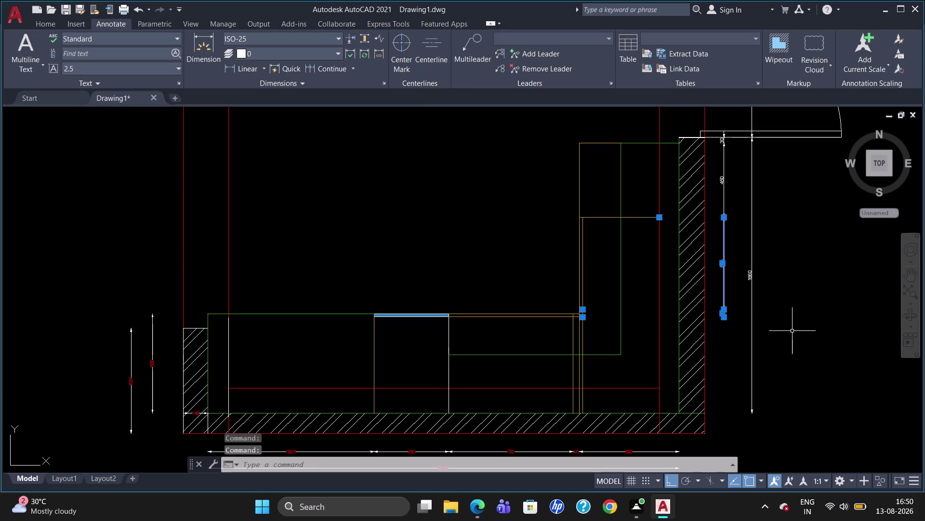
key(Delete)
text(dli)
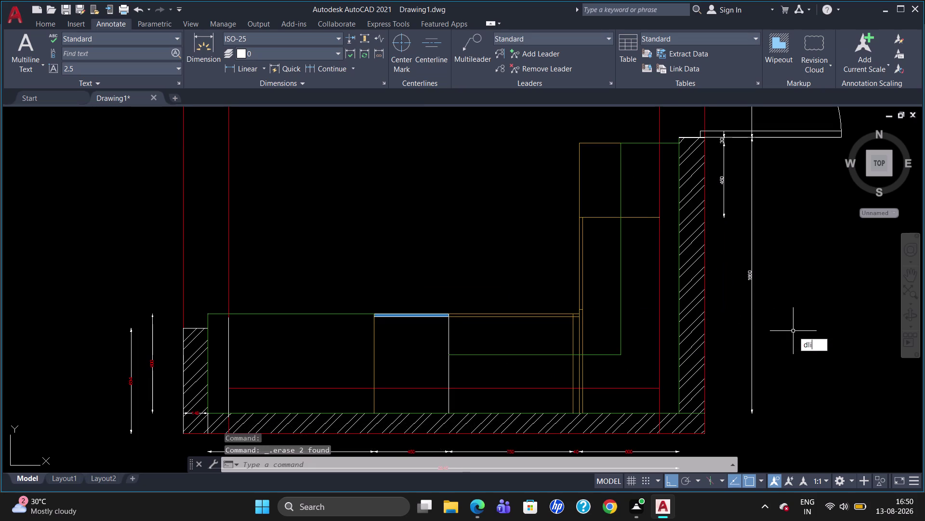
key(Return)
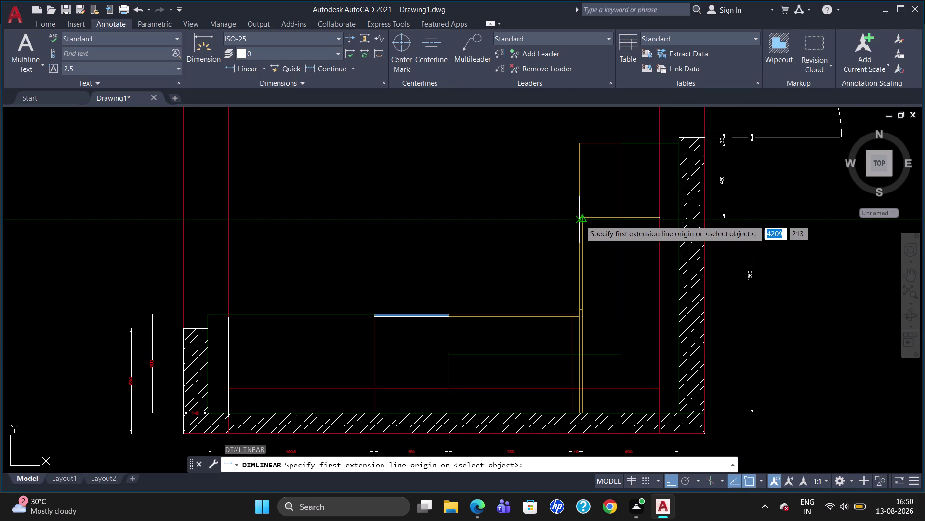
scroll(up, 3)
click(586, 214)
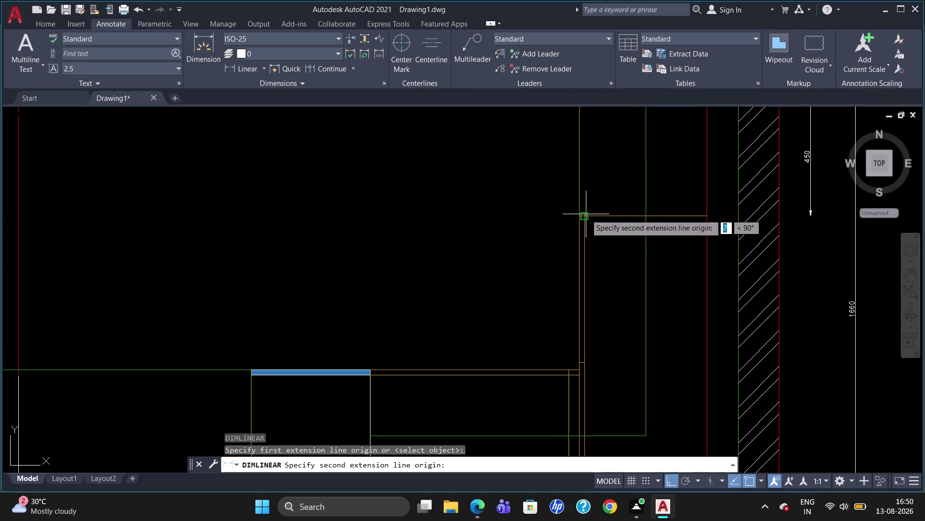
click(585, 361)
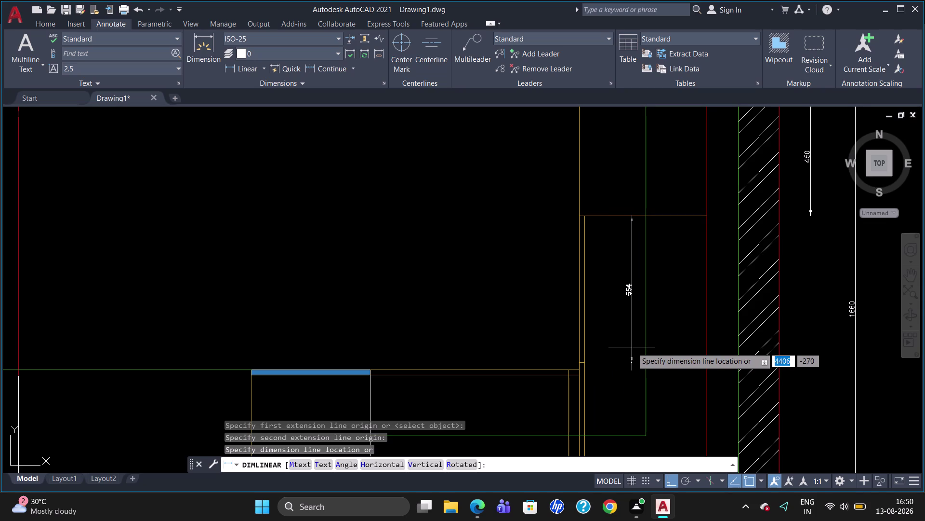
key(Escape)
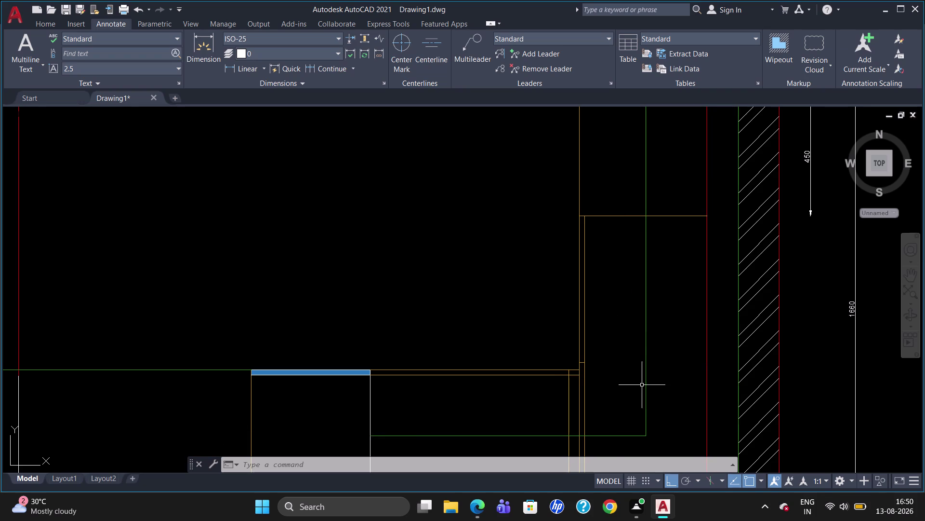
scroll(down, 3)
scroll(up, 3)
scroll(down, 3)
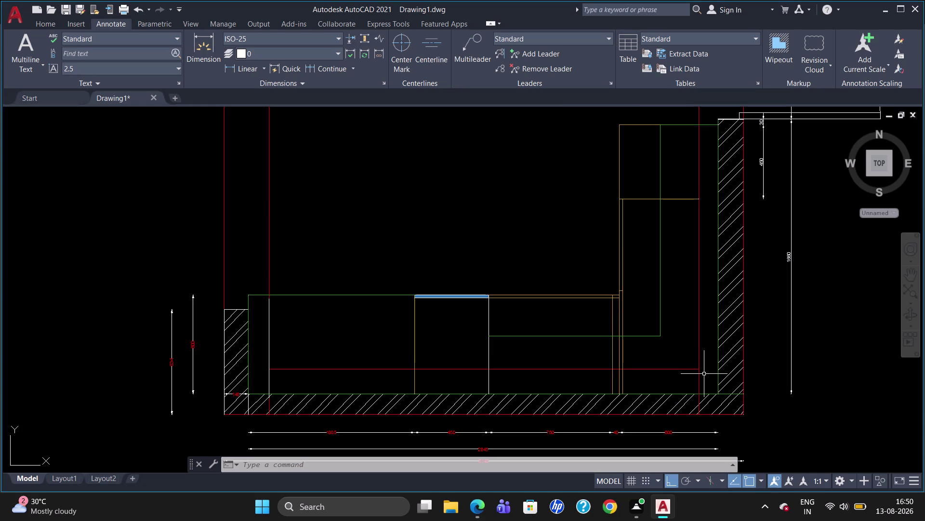
Place a 124 dimension at the wall bottom, then repeat DLI for 600 above it.
text(dl)
text(i)
key(Return)
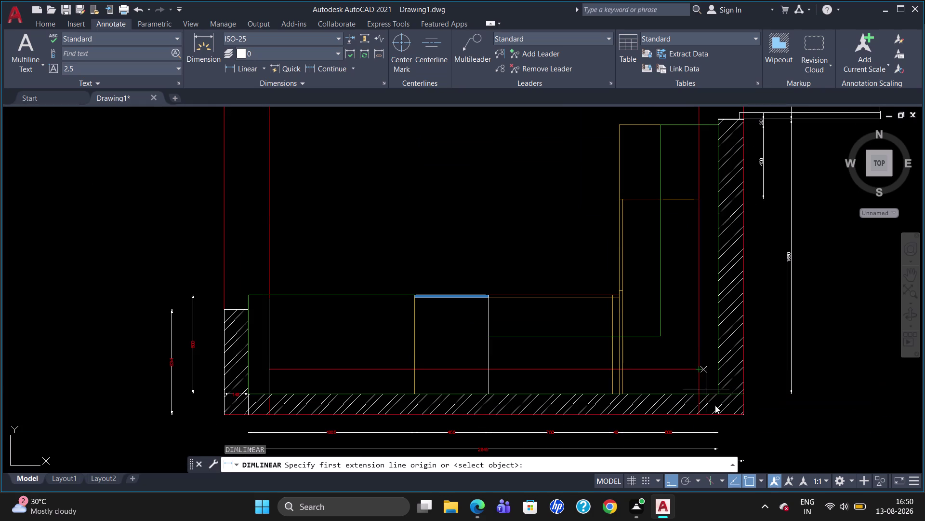
click(747, 415)
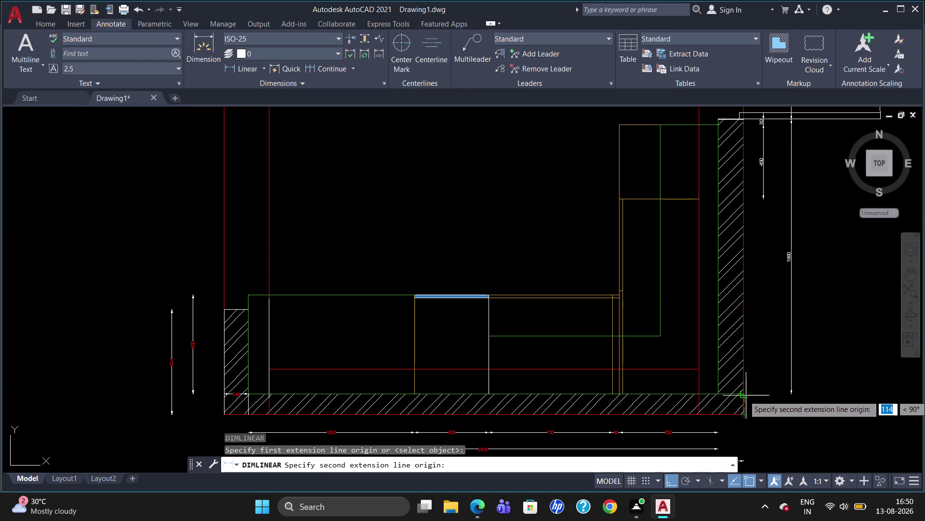
click(746, 394)
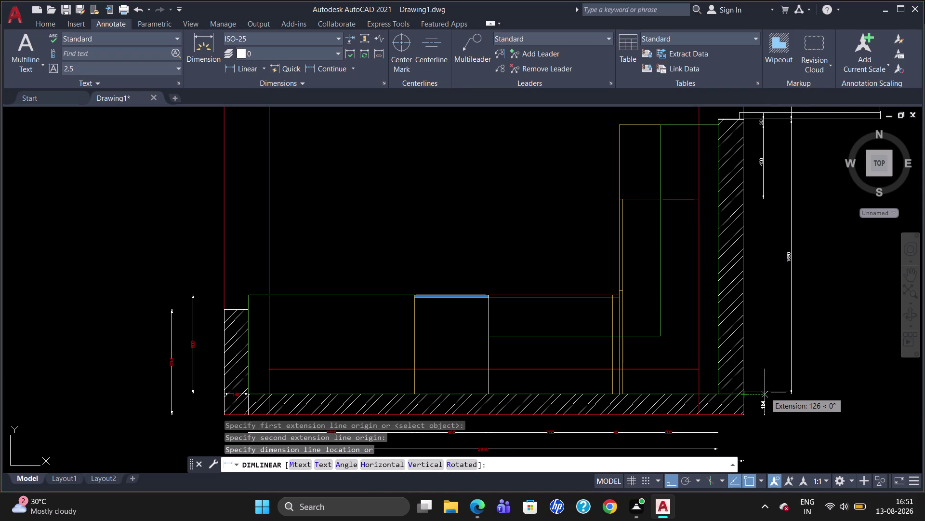
click(765, 391)
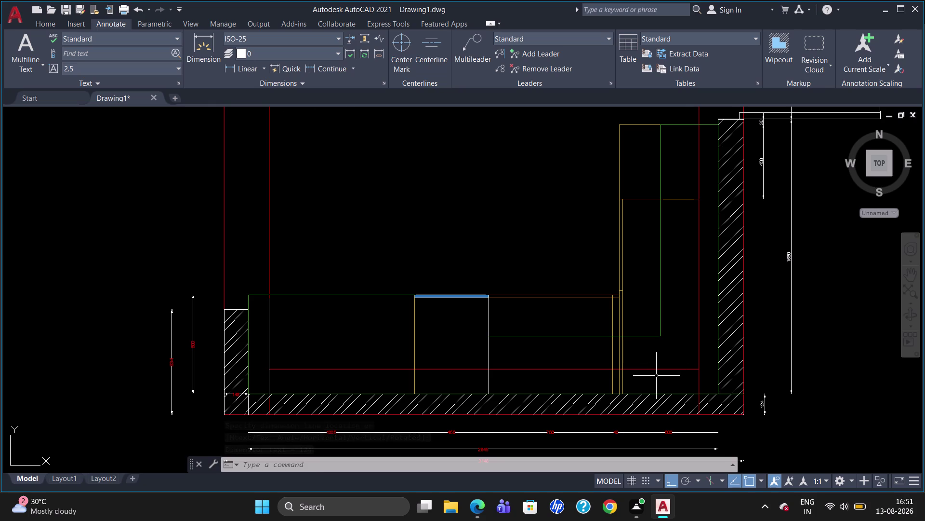
key(space)
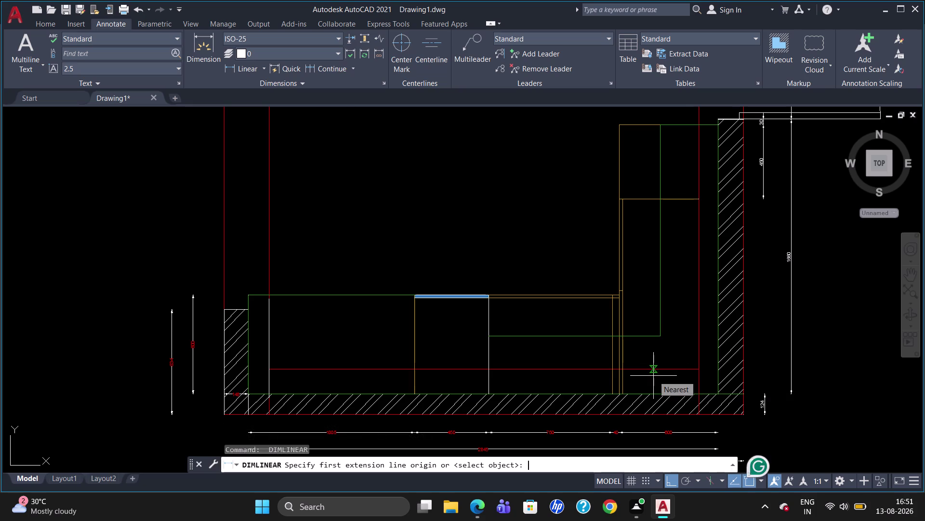
click(614, 392)
click(613, 294)
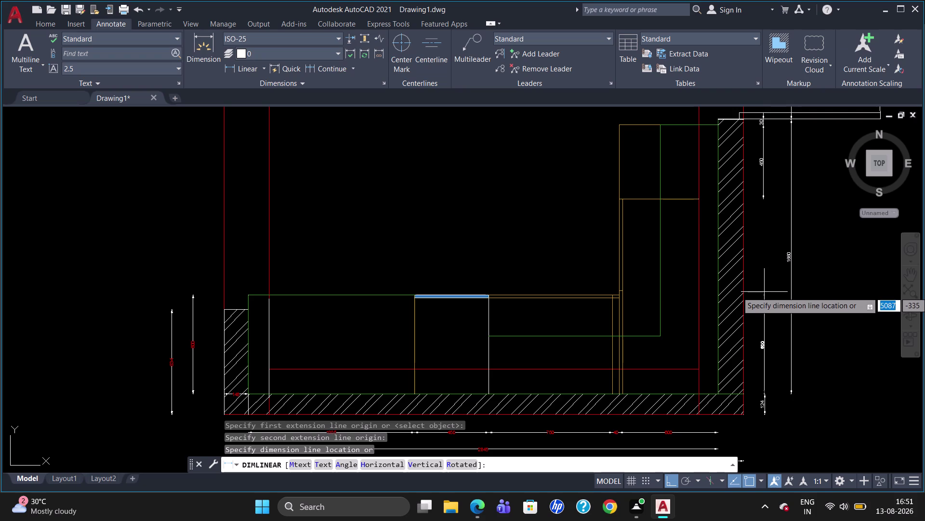
click(764, 293)
key(Escape)
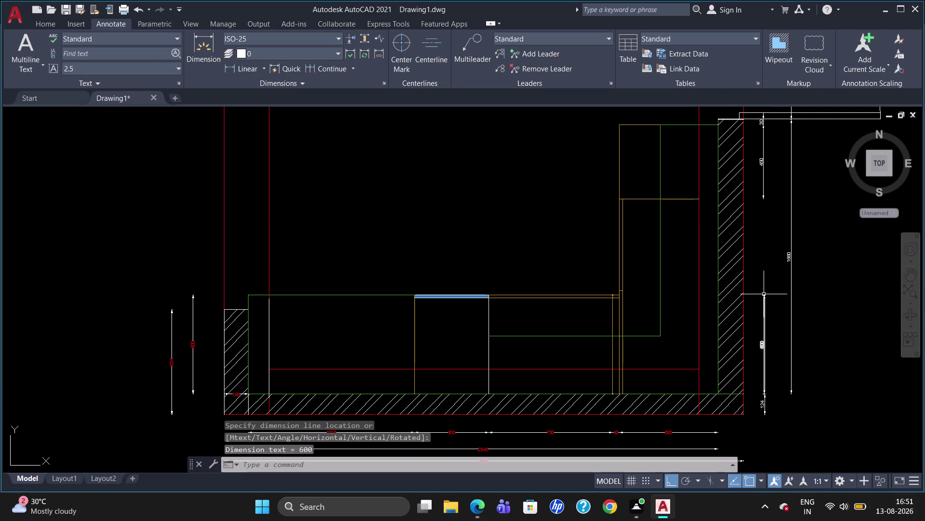
scroll(up, 3)
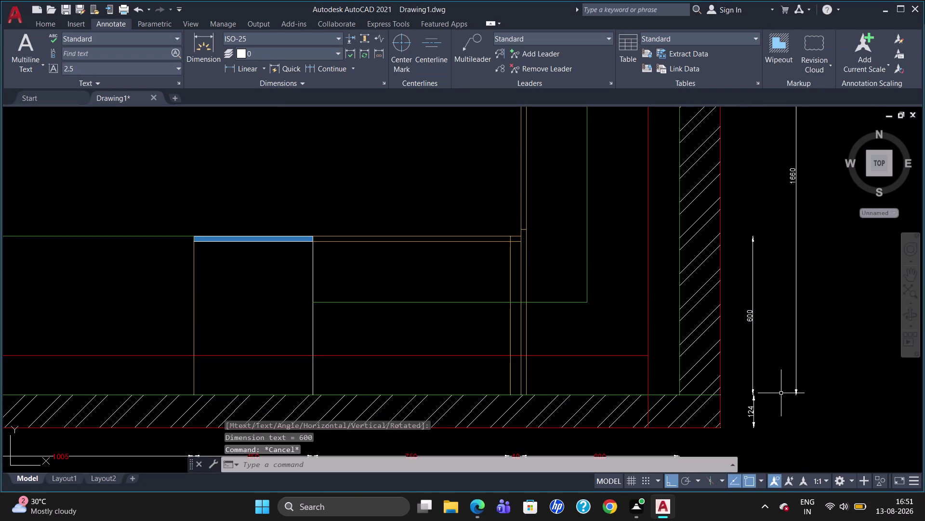
scroll(down, 3)
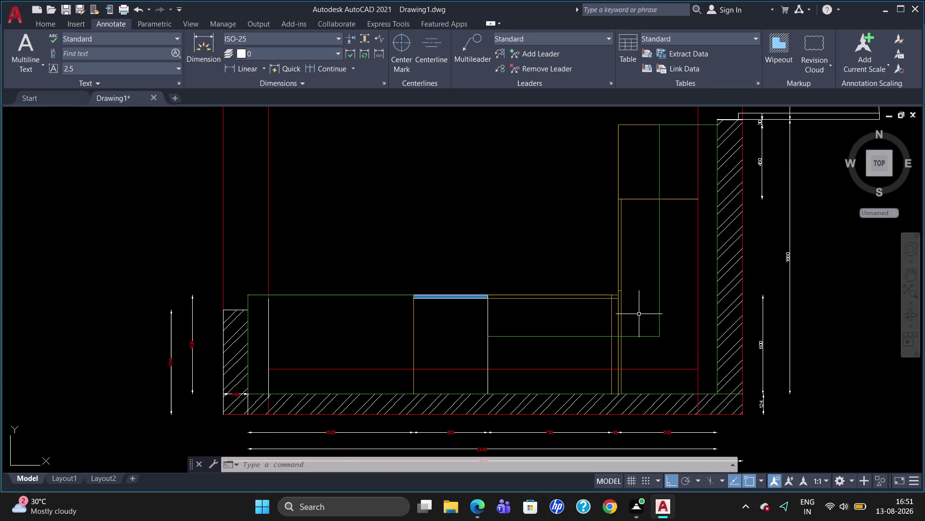
Abandon the small 47 dimension and erase the short stray line segment.
scroll(up, 3)
text(dl)
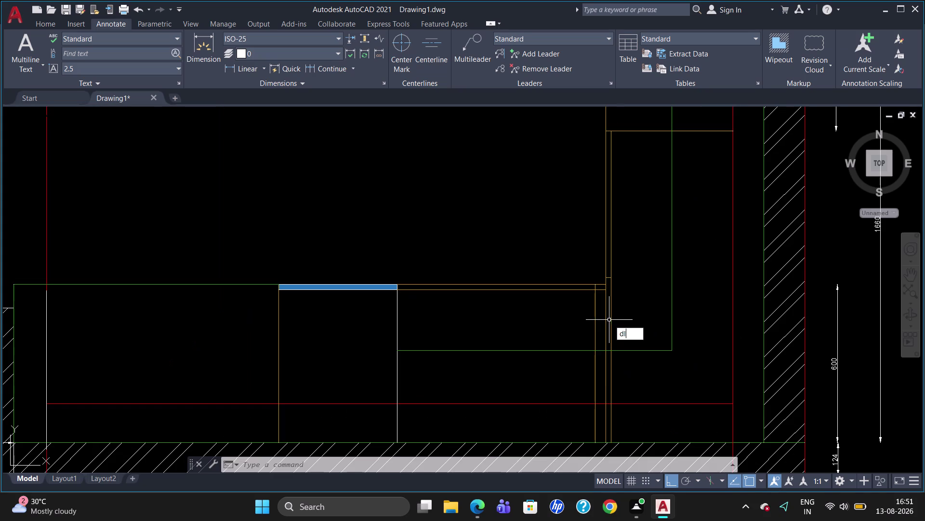
text(i)
key(Return)
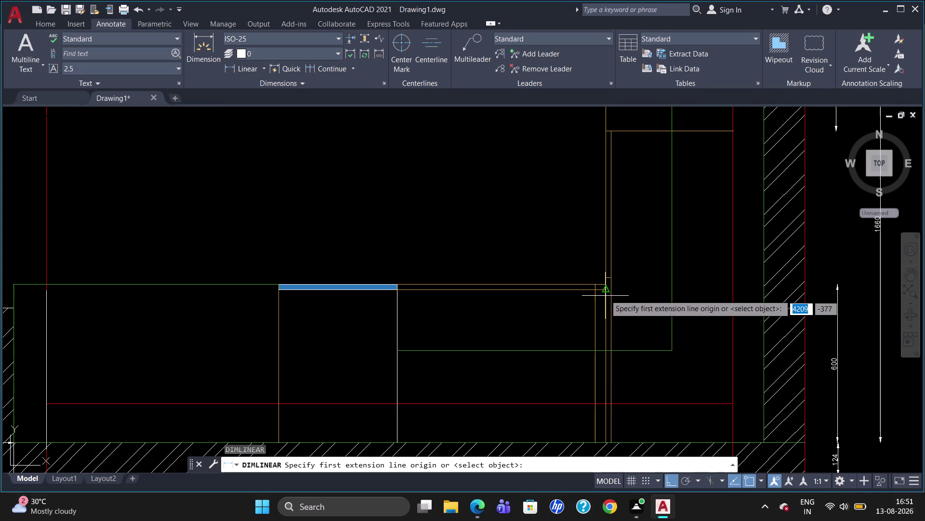
click(606, 293)
click(605, 279)
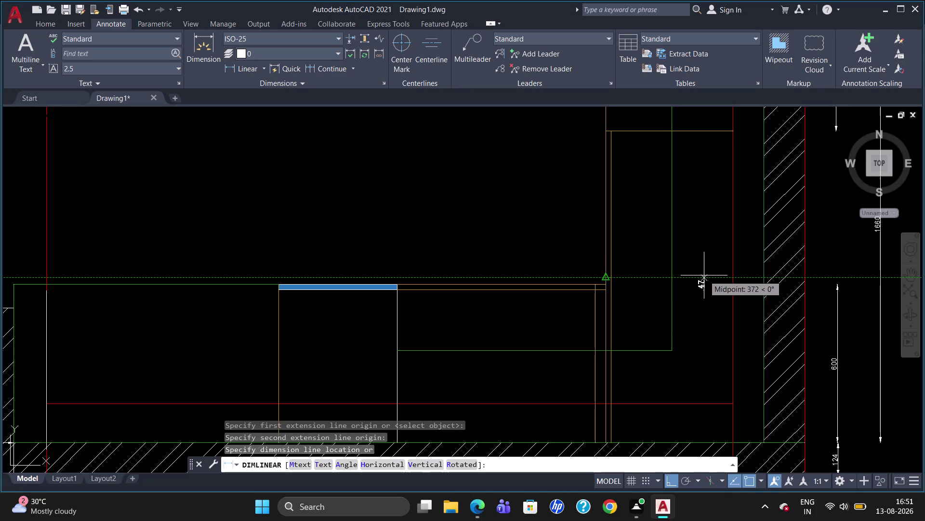
key(Escape)
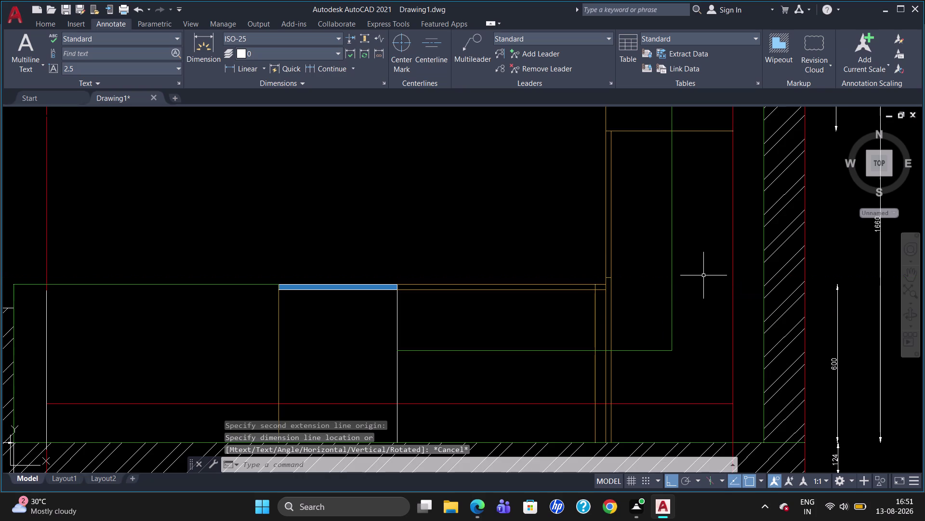
click(609, 277)
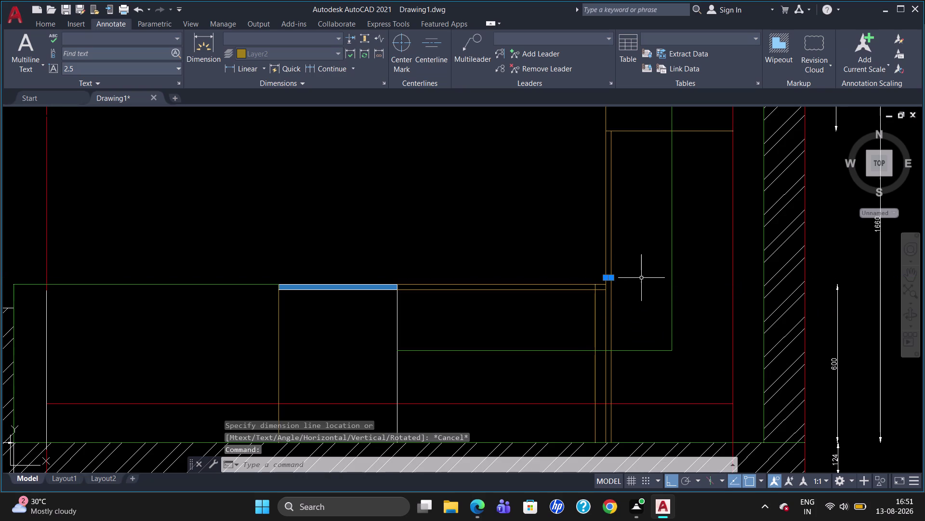
key(Delete)
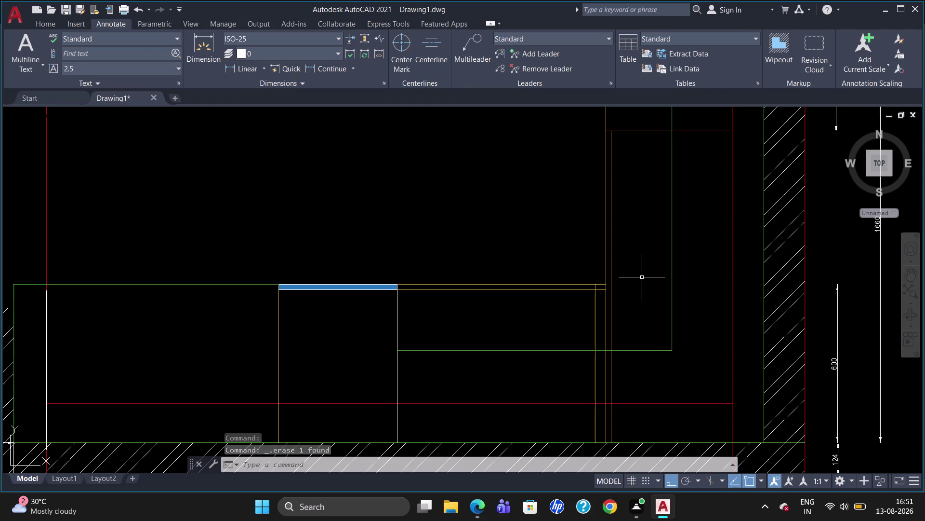
Set new dimensions to the current layer and draw a short line at the counter corner.
key(l)
key(Return)
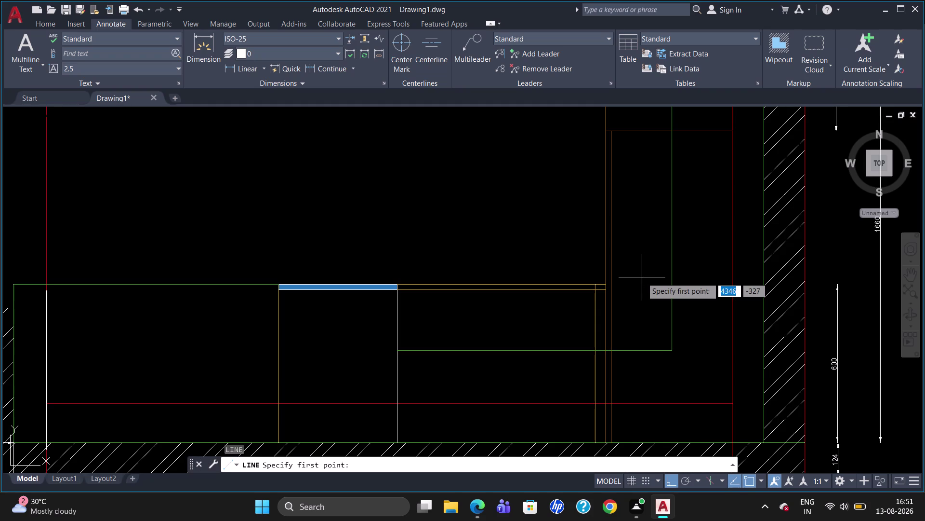
click(272, 54)
click(283, 69)
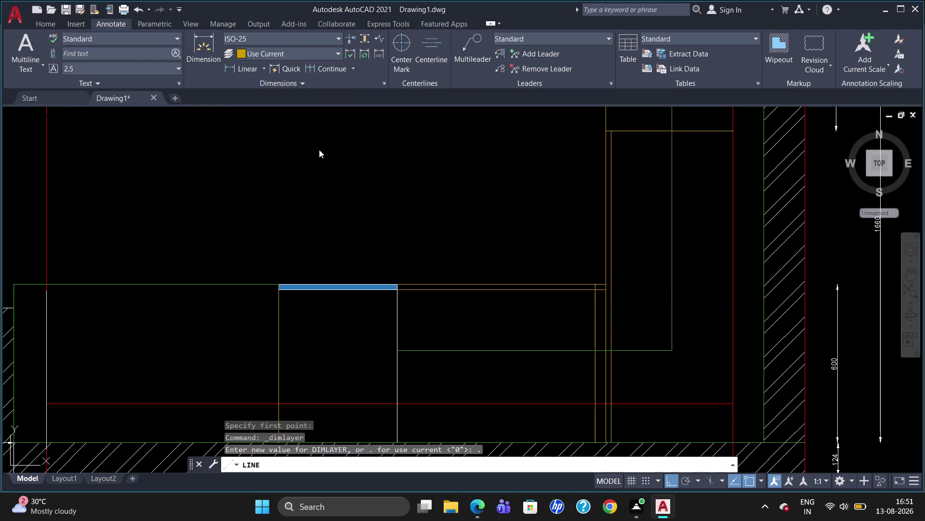
click(606, 290)
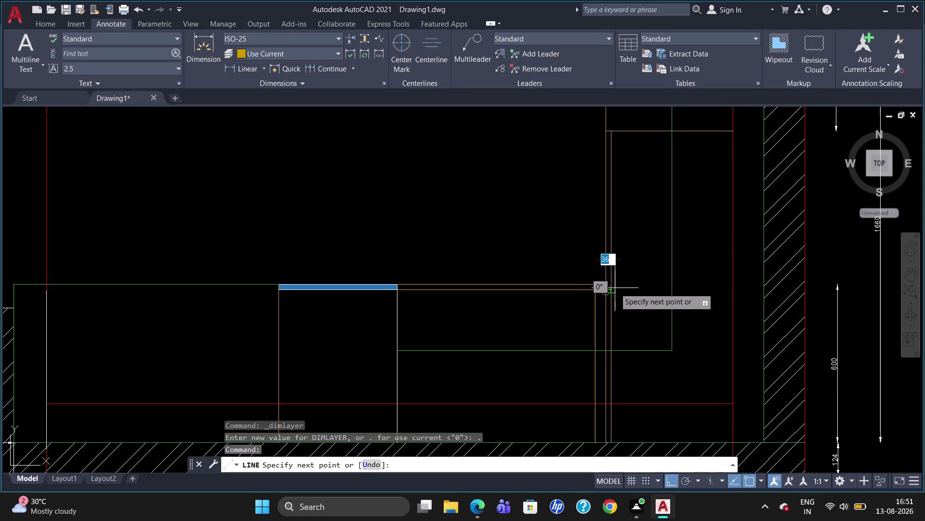
click(613, 289)
key(Escape)
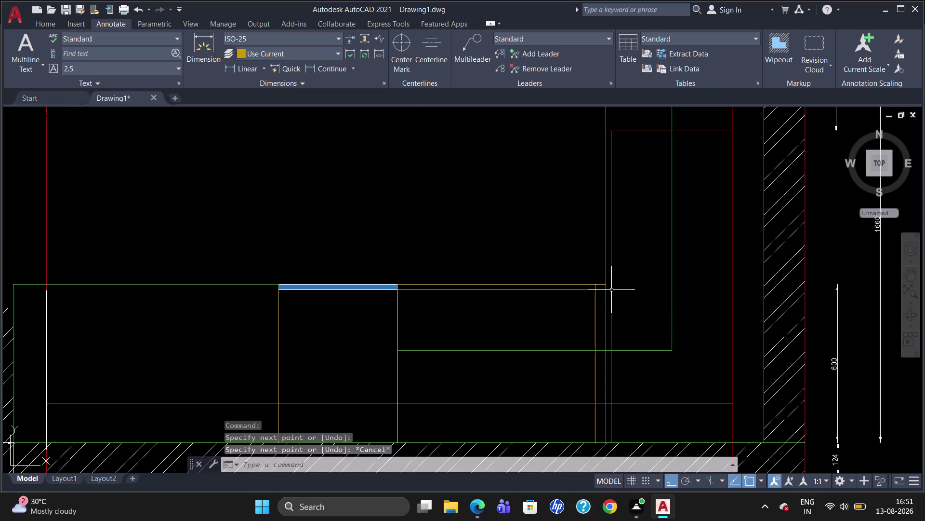
Offset the short vertical line by 50.
key(o)
key(Return)
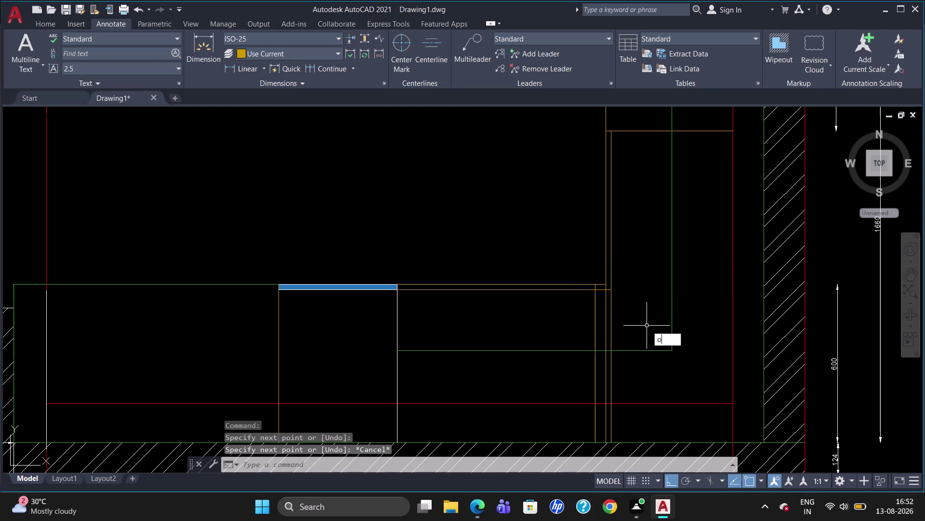
text(50)
key(Return)
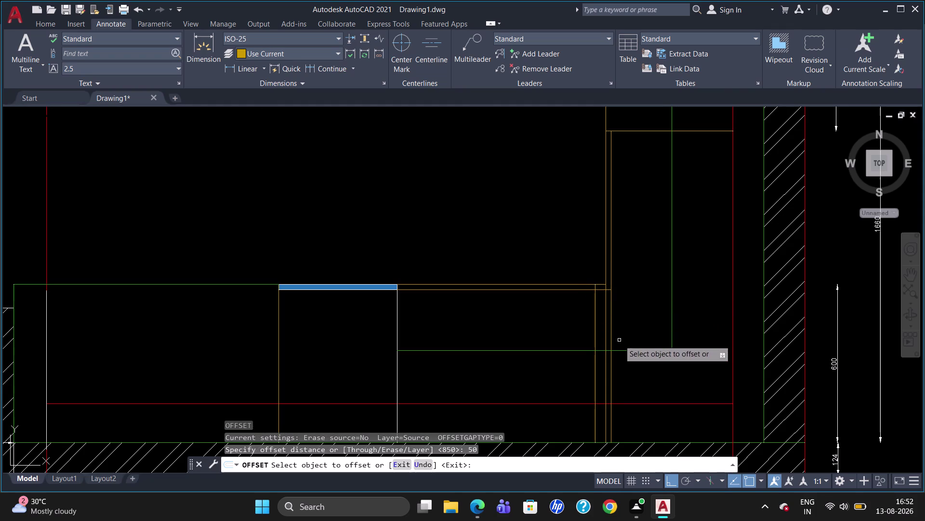
click(609, 291)
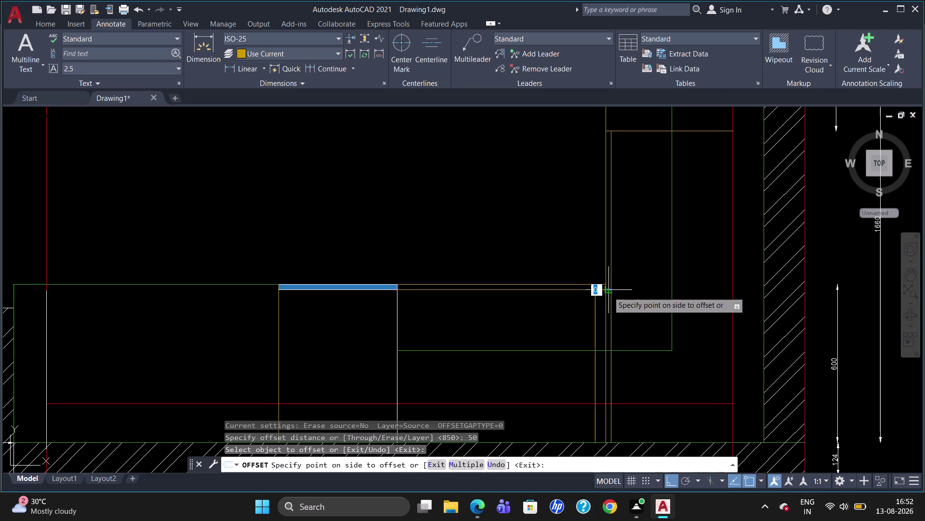
click(606, 263)
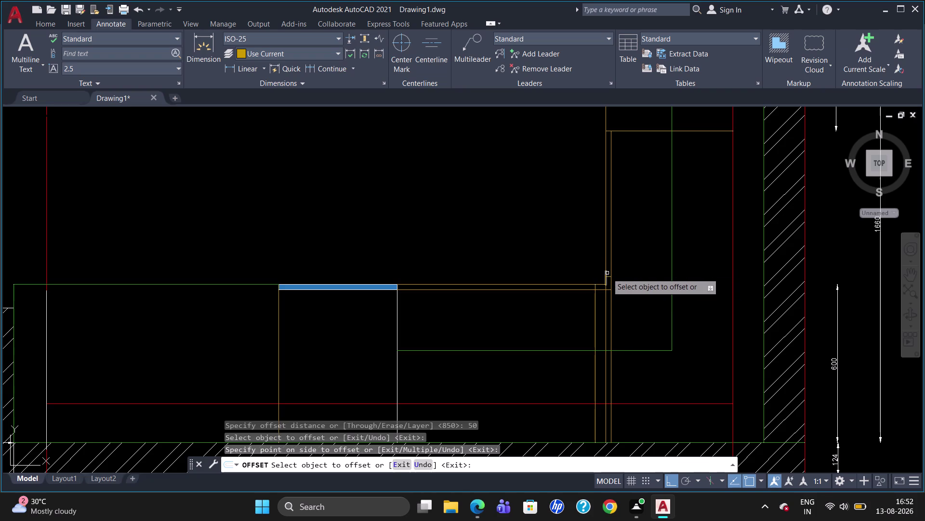
key(Escape)
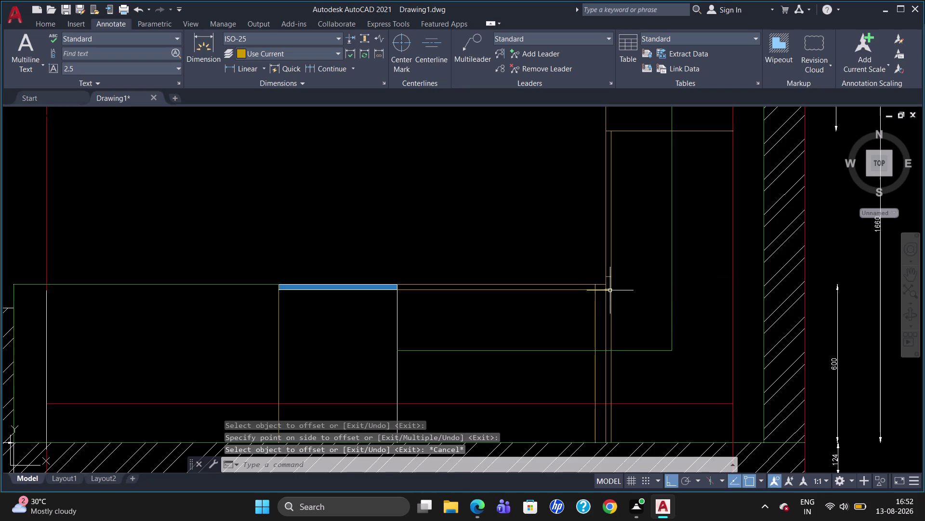
Delete the stray object and put new dimensions on layer 0.
click(610, 290)
key(Delete)
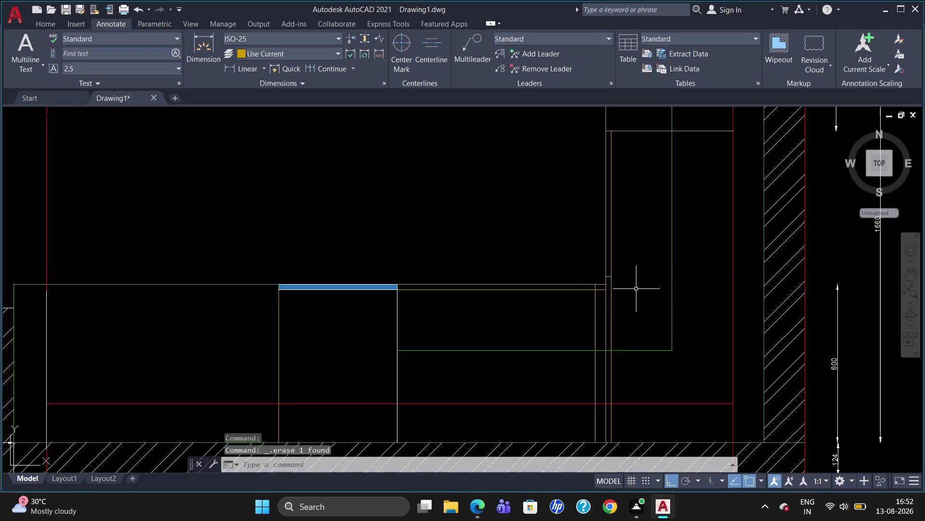
click(301, 53)
click(296, 77)
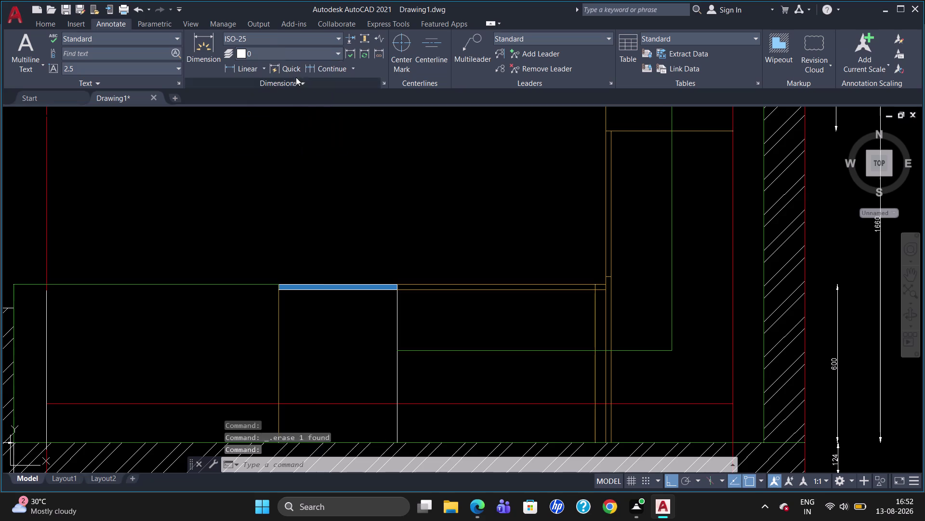
Start a linear dimension at the right wall and abandon it.
text(dl)
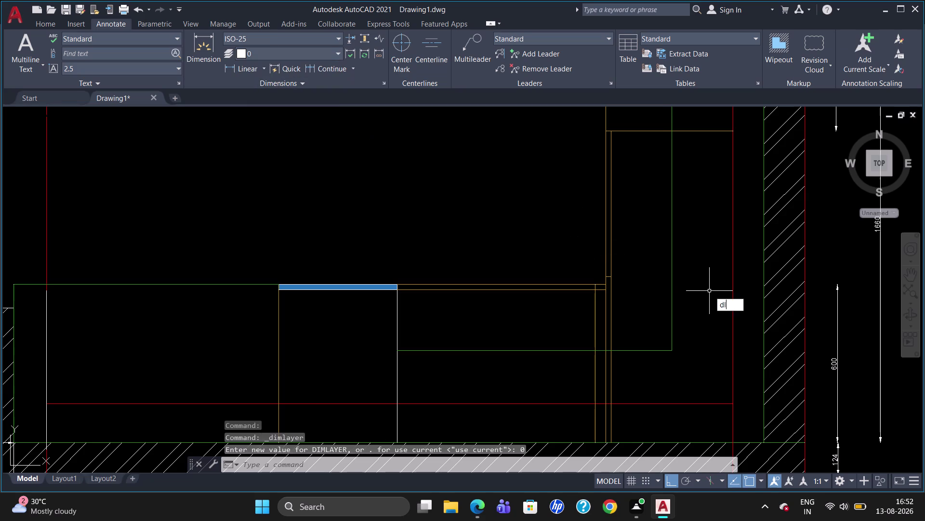
text(i)
key(Return)
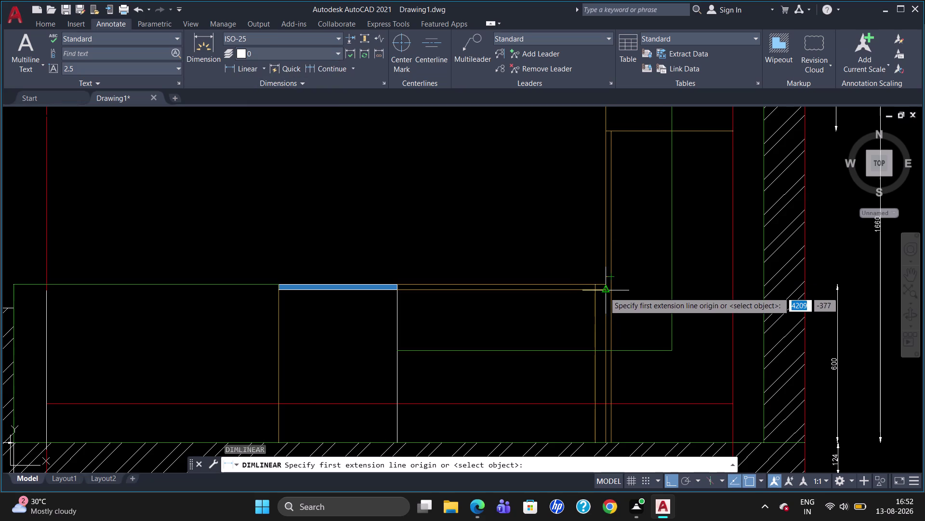
click(607, 291)
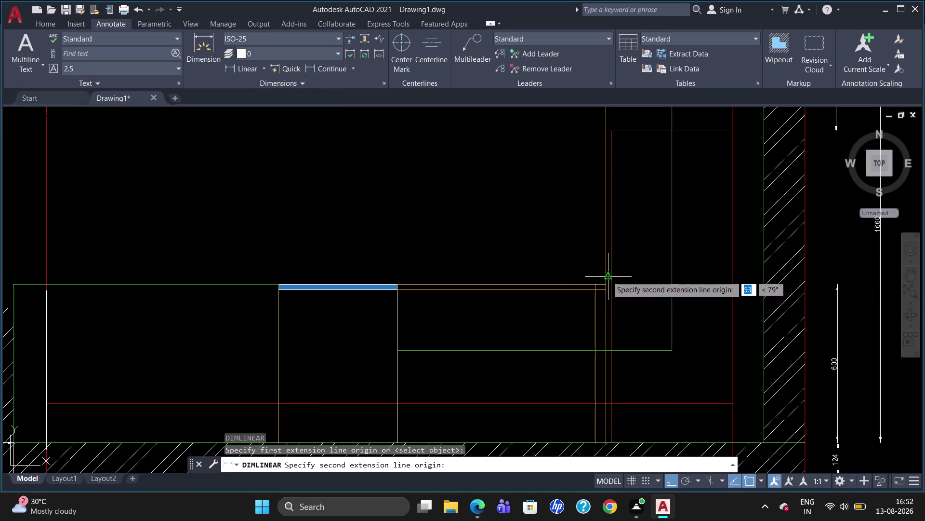
click(607, 276)
key(Escape)
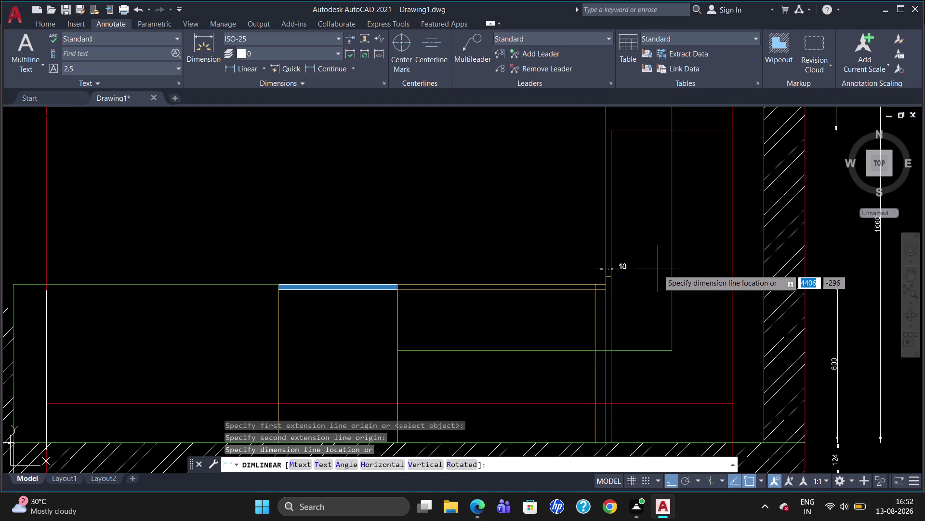
Dimension from the wall corner with DLI, placing a vertical 50 beside the right wall.
text(dli)
key(Return)
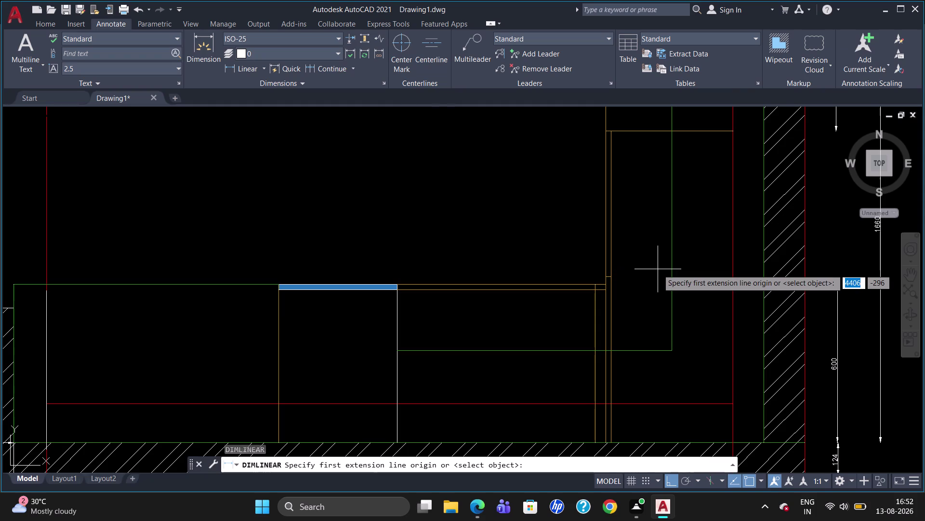
click(605, 275)
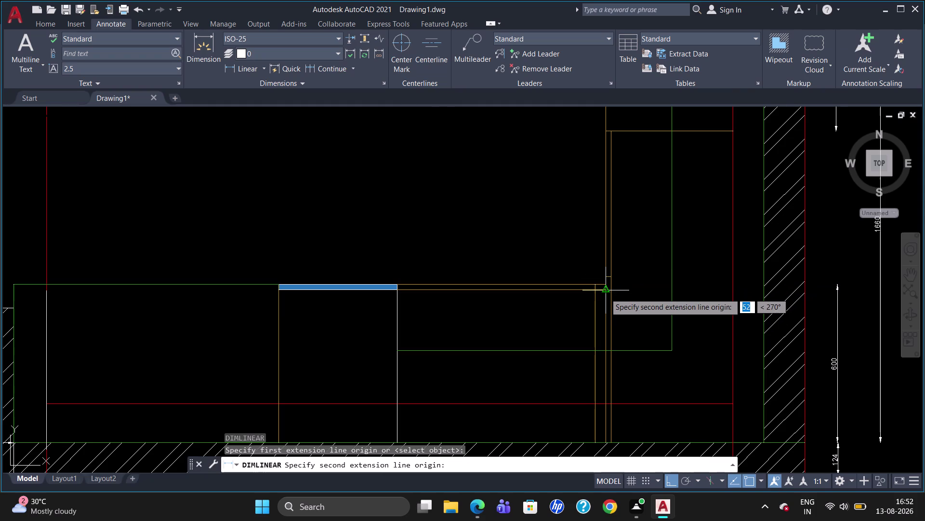
scroll(up, 3)
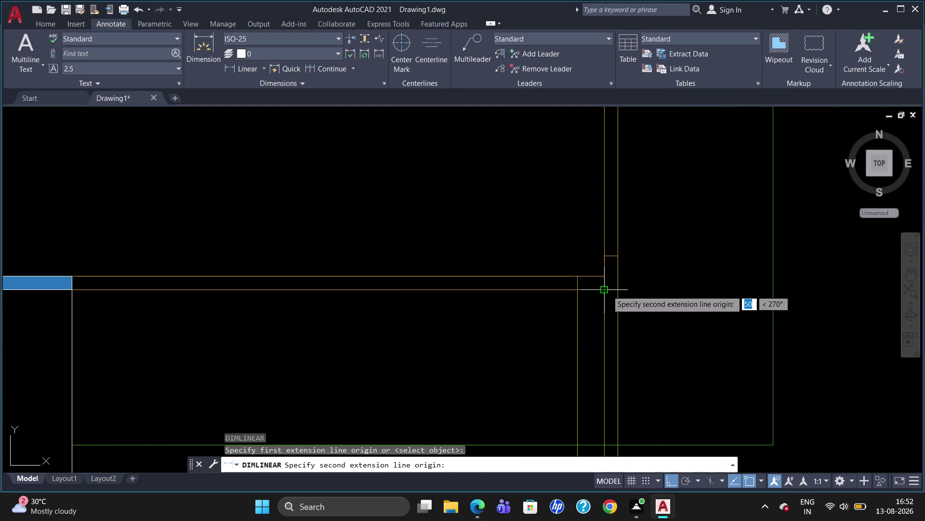
click(607, 290)
scroll(down, 3)
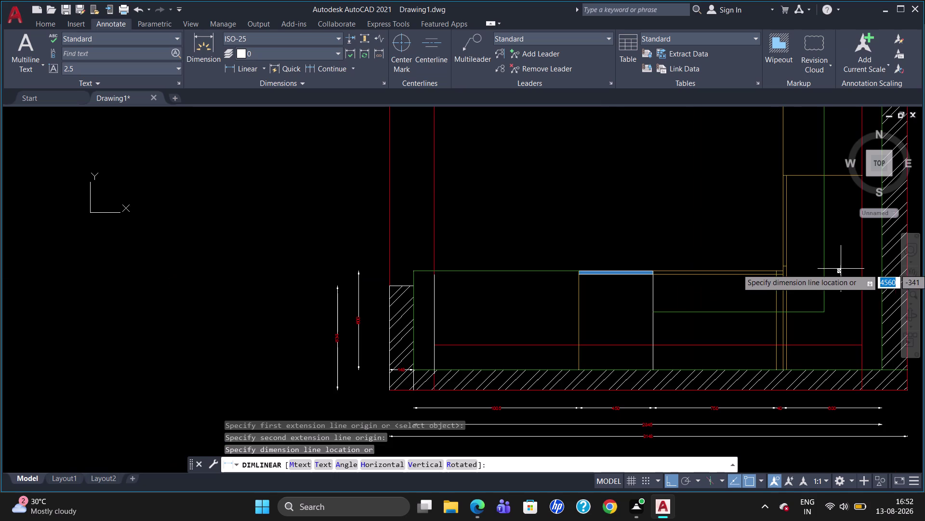
scroll(down, 3)
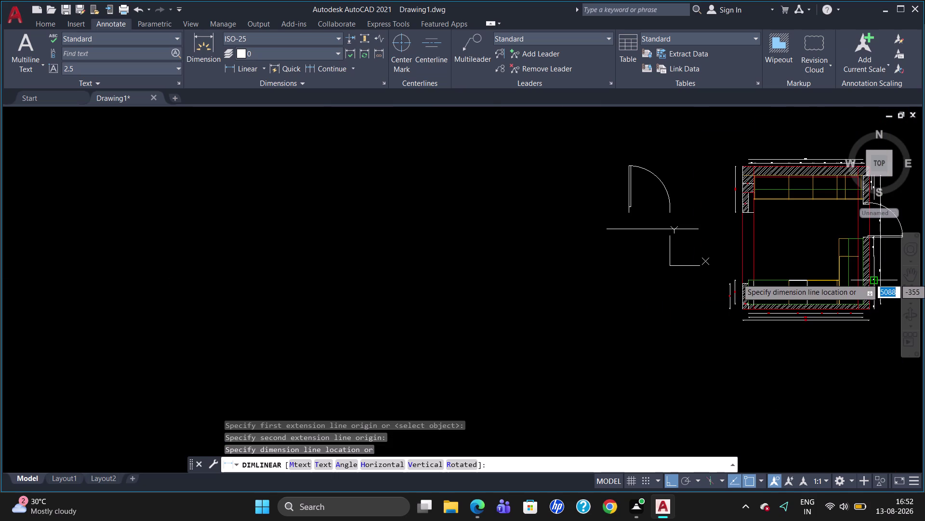
scroll(up, 3)
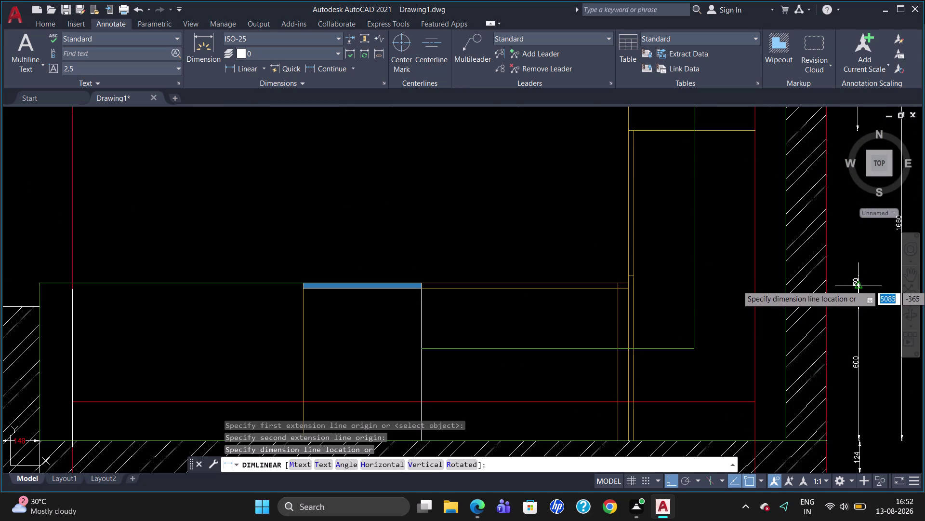
click(858, 256)
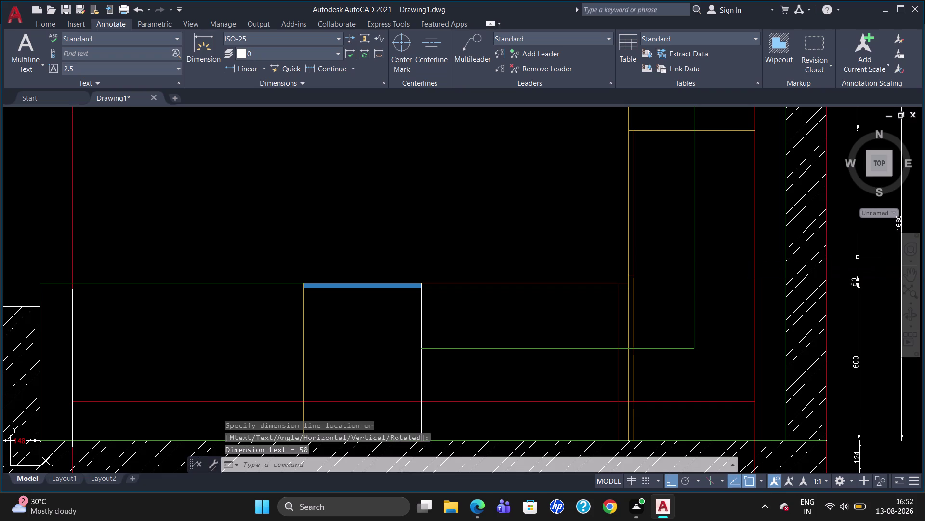
Delete the 600 and 124 dimensions beside the right wall.
scroll(down, 3)
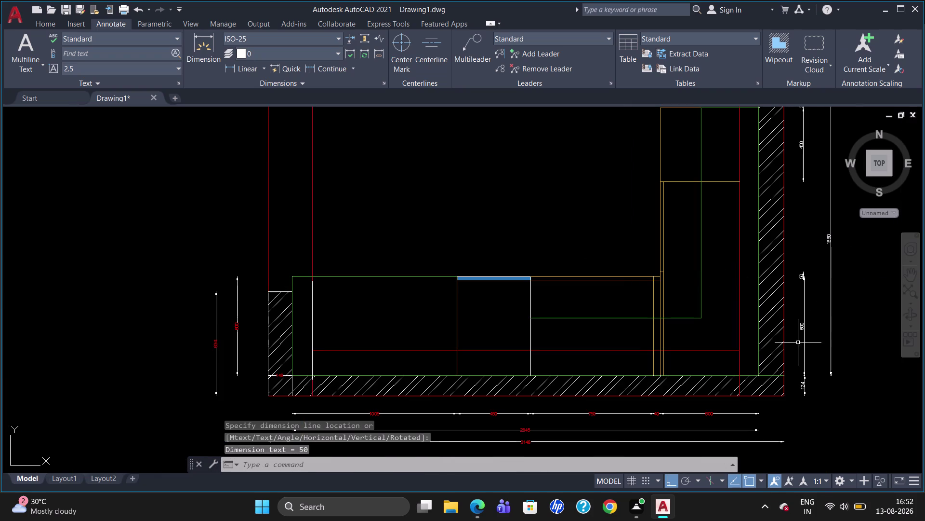
click(806, 299)
click(804, 299)
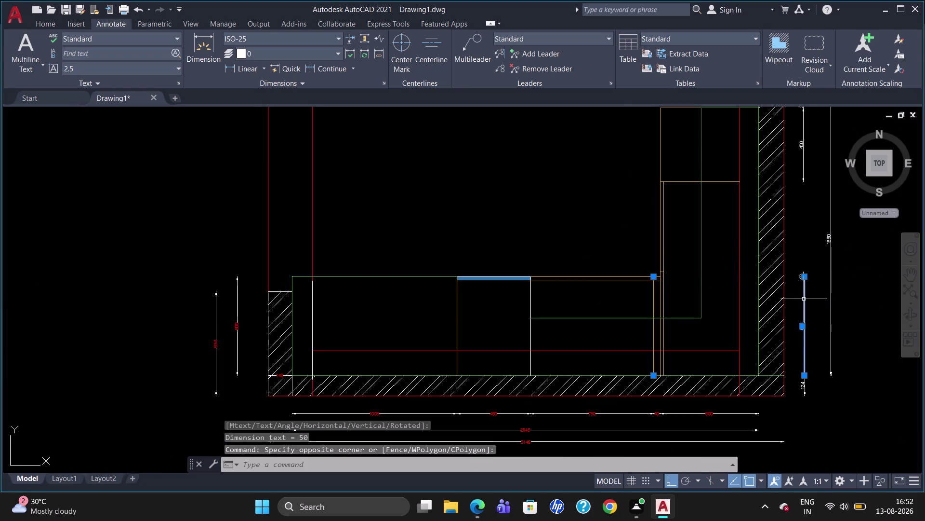
click(805, 388)
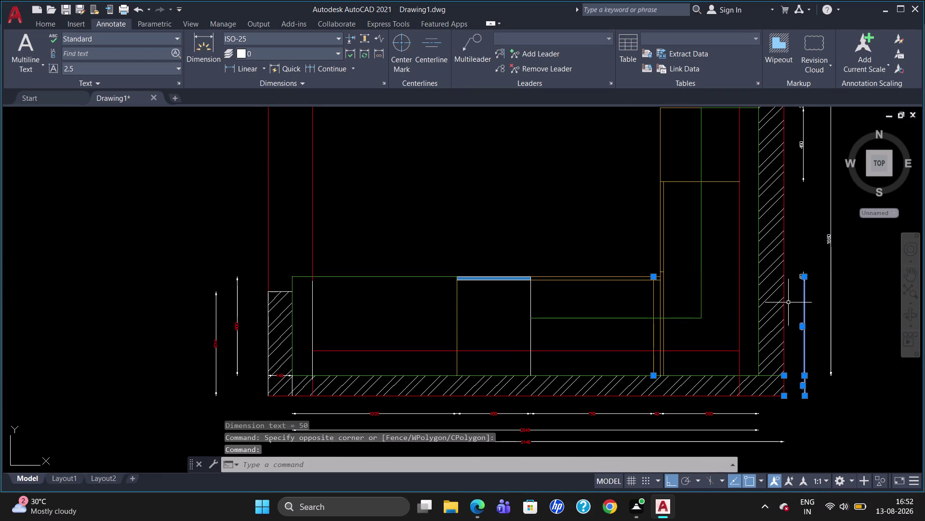
key(Delete)
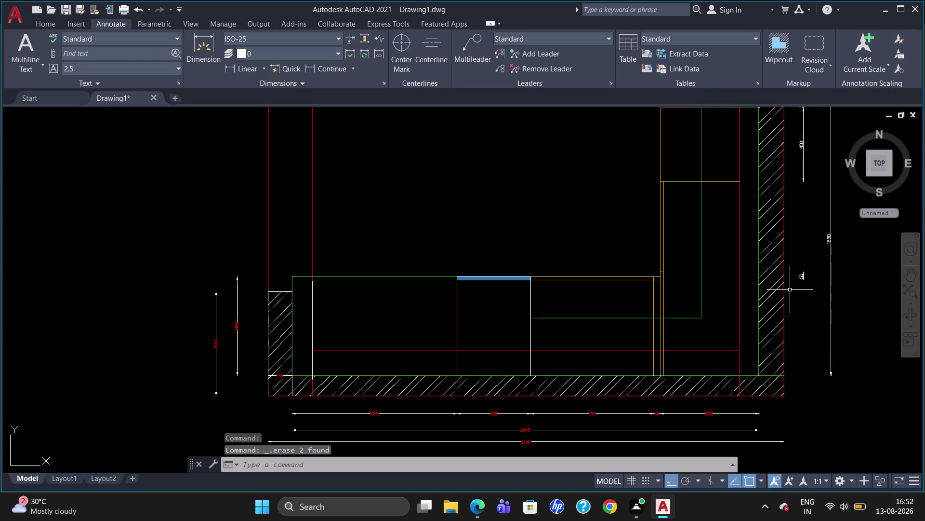
click(802, 275)
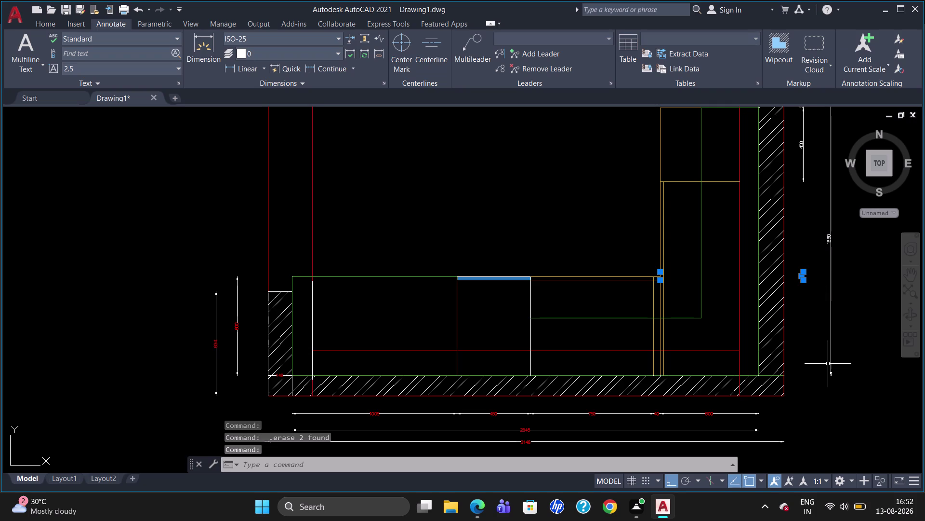
Delete the 50 dimension and continue the right-wall chain with a 554 dimension.
key(Delete)
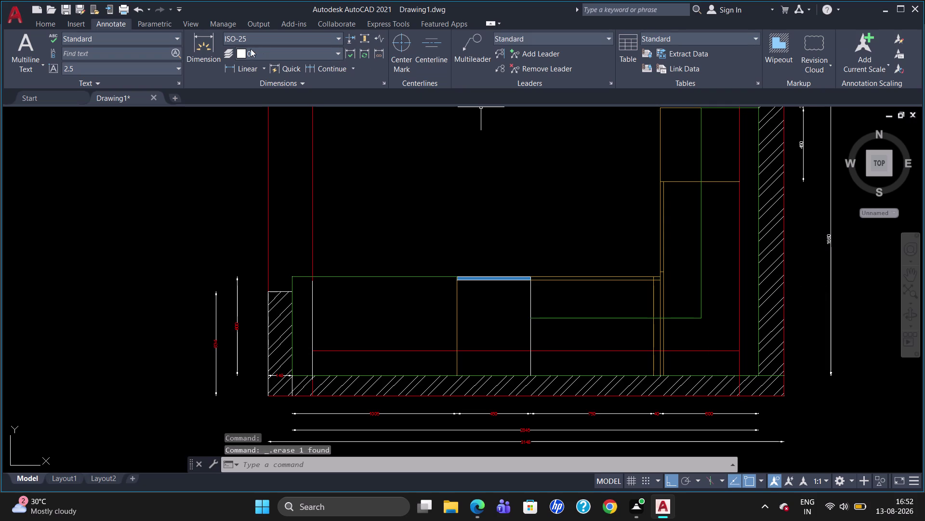
click(311, 67)
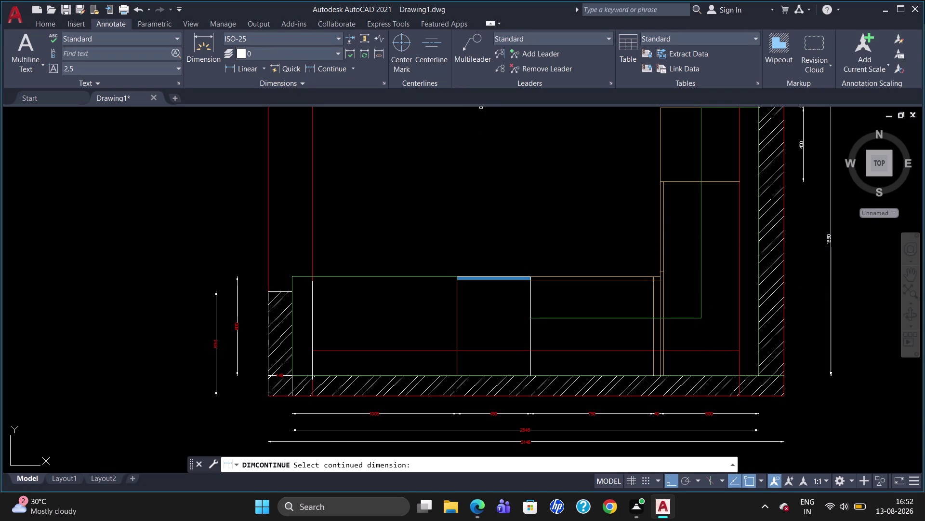
click(804, 177)
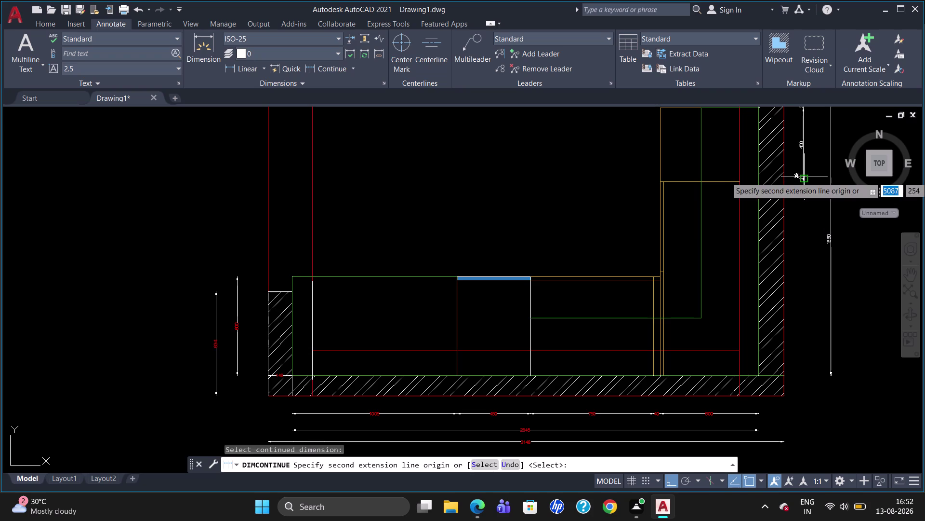
click(664, 275)
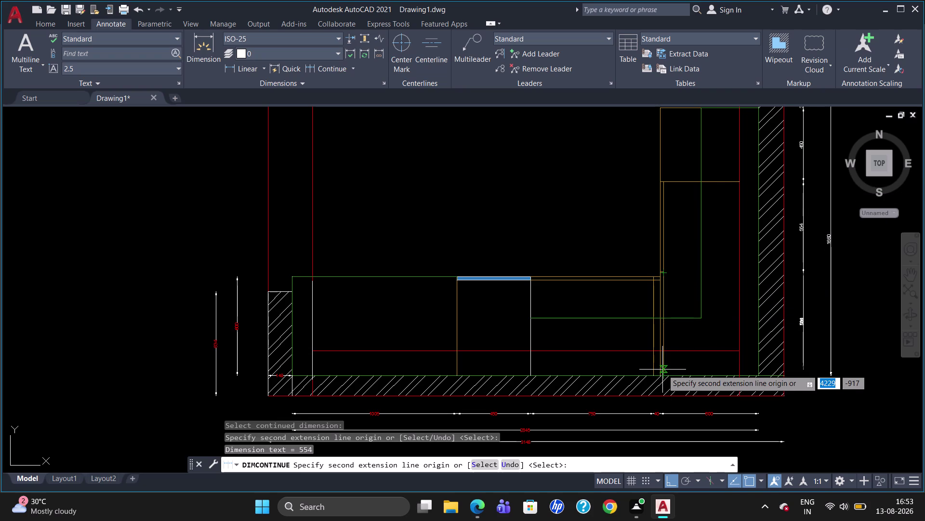
key(Escape)
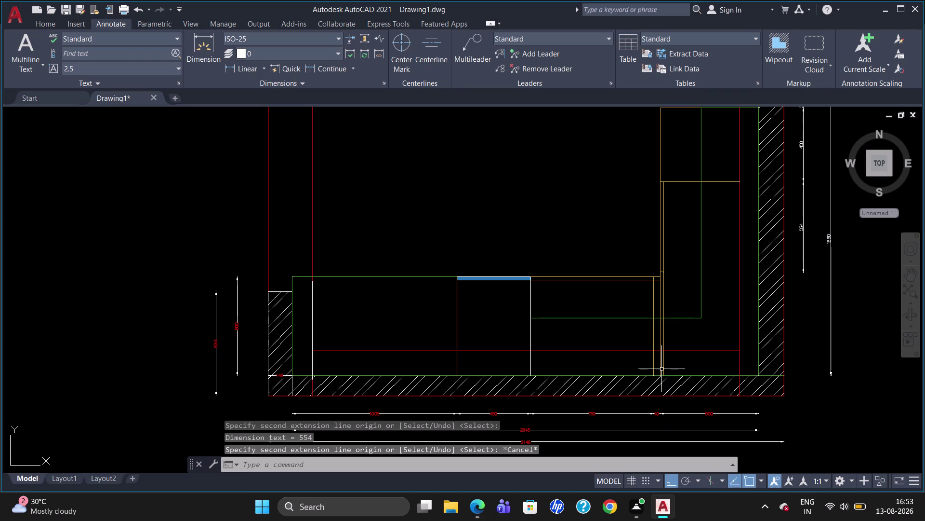
scroll(up, 3)
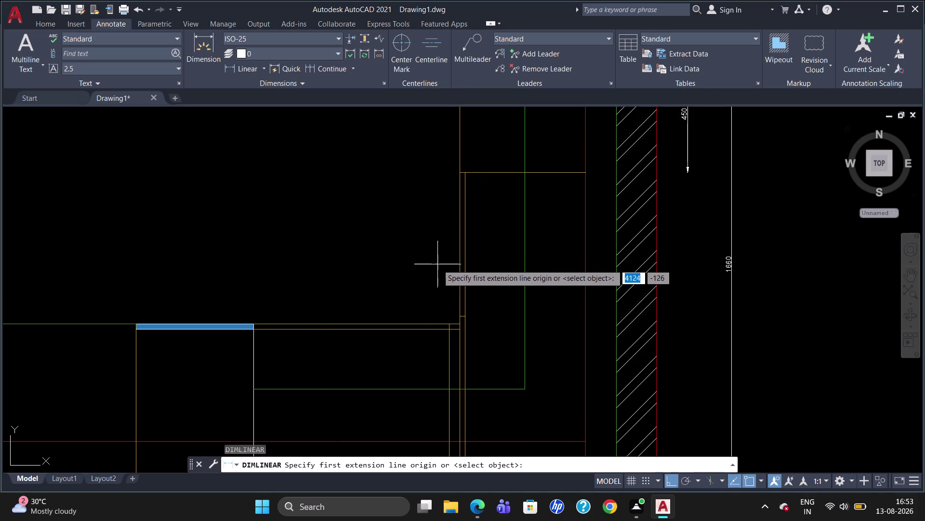
Place a single vertical 555 linear dimension beside the right wall with DLI.
click(459, 168)
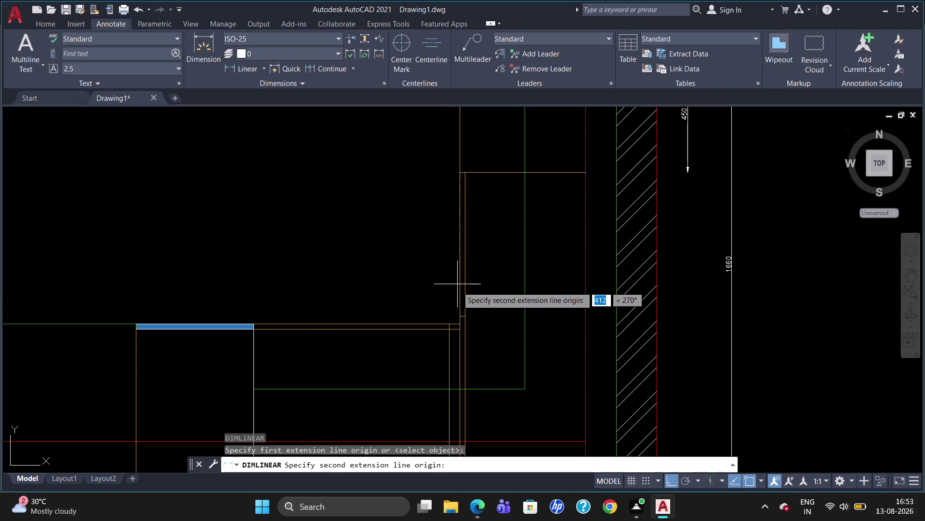
click(458, 318)
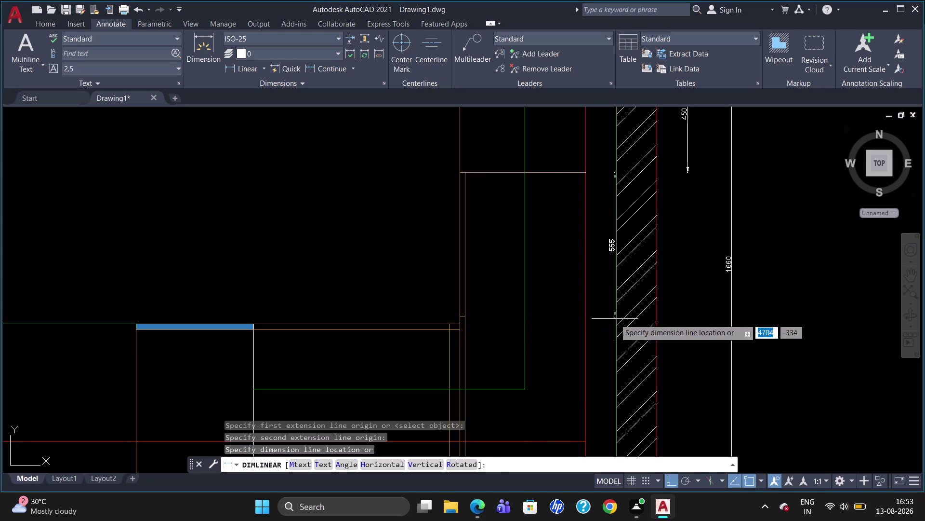
click(688, 309)
scroll(down, 3)
scroll(up, 3)
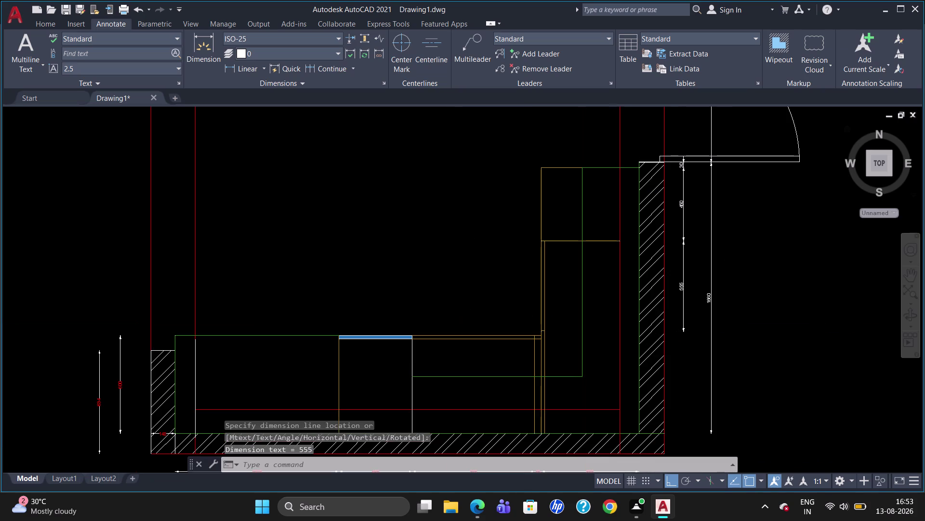
scroll(up, 3)
scroll(down, 3)
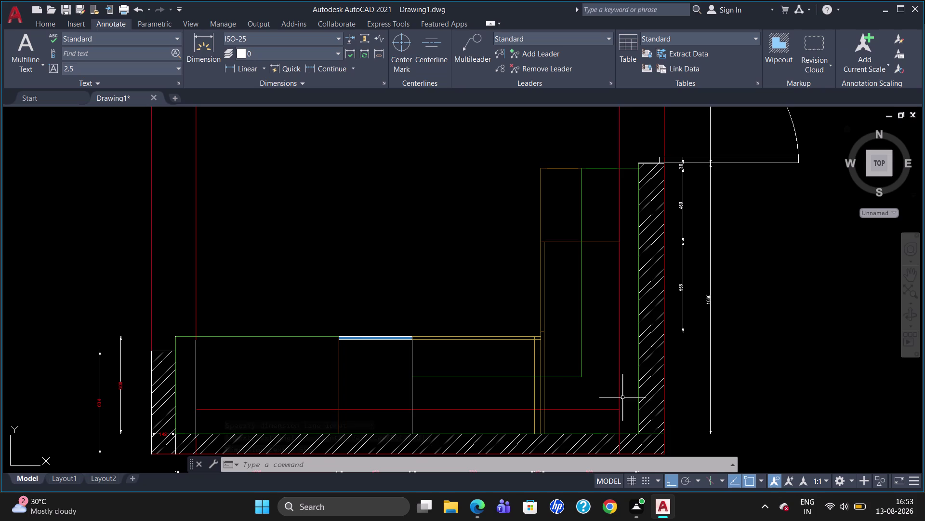
scroll(down, 3)
scroll(up, 3)
scroll(down, 3)
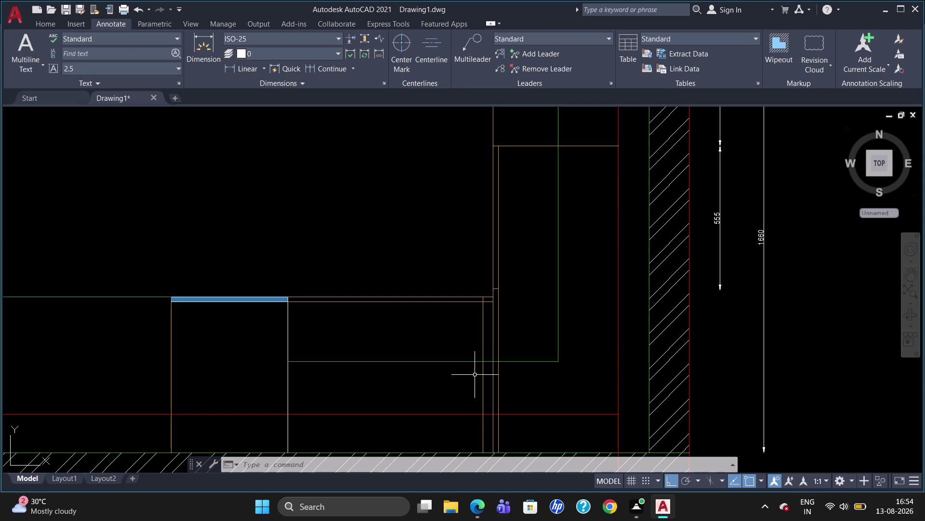
Dimension the 350 horizontal gap from the cabinet edge to the wall's inner face.
text(dli)
key(Return)
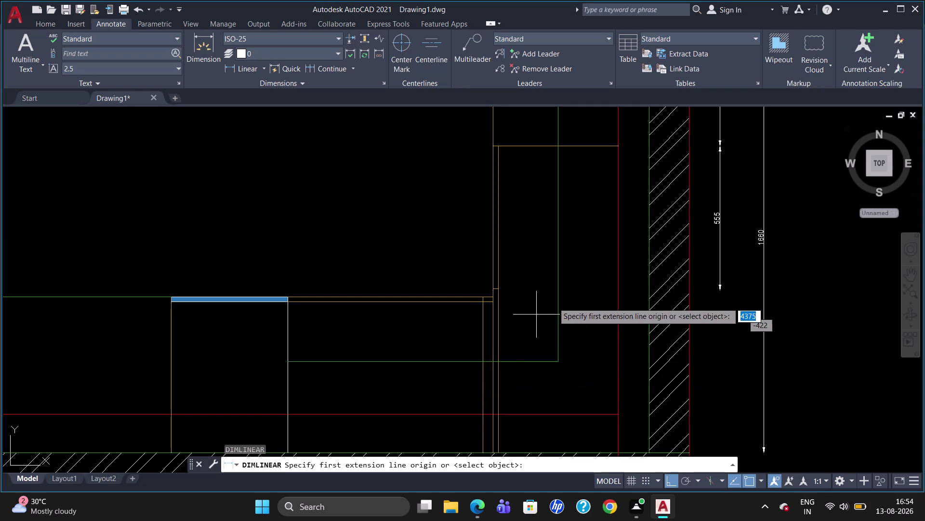
click(555, 306)
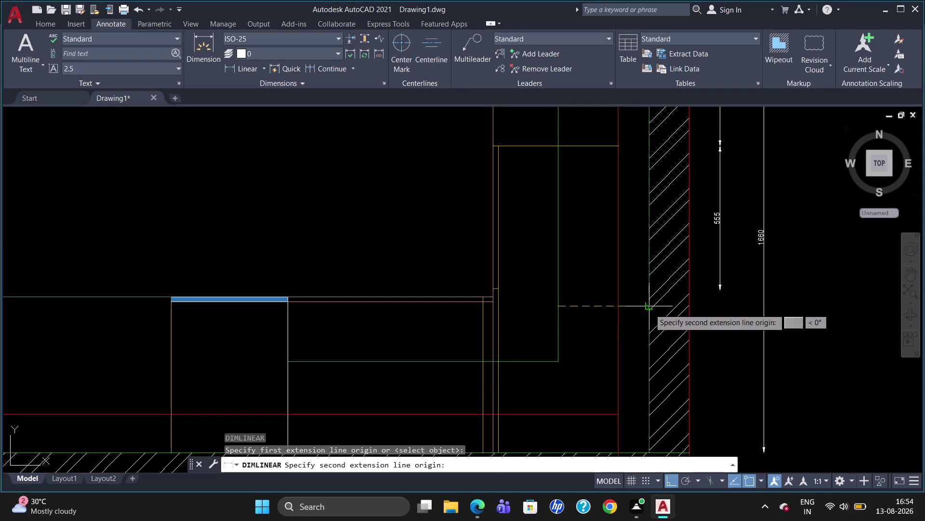
click(647, 308)
click(640, 318)
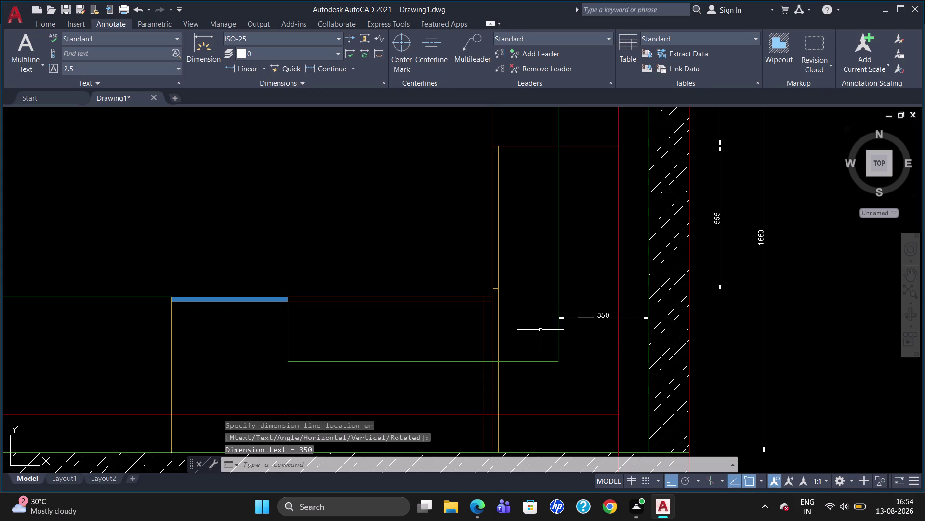
scroll(down, 3)
scroll(up, 3)
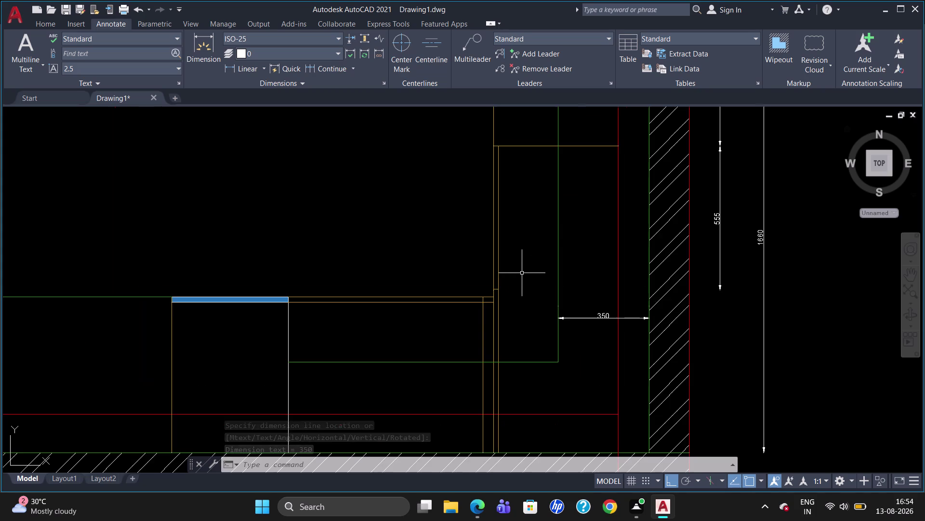
Add a vertical 1180 dimension beside the cabinet, top corner to bottom.
text(dli)
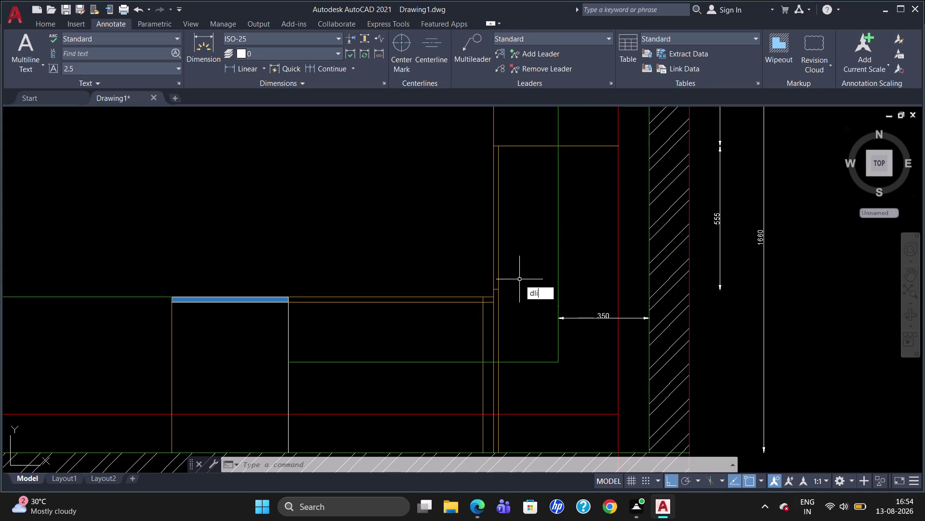
key(Return)
click(528, 146)
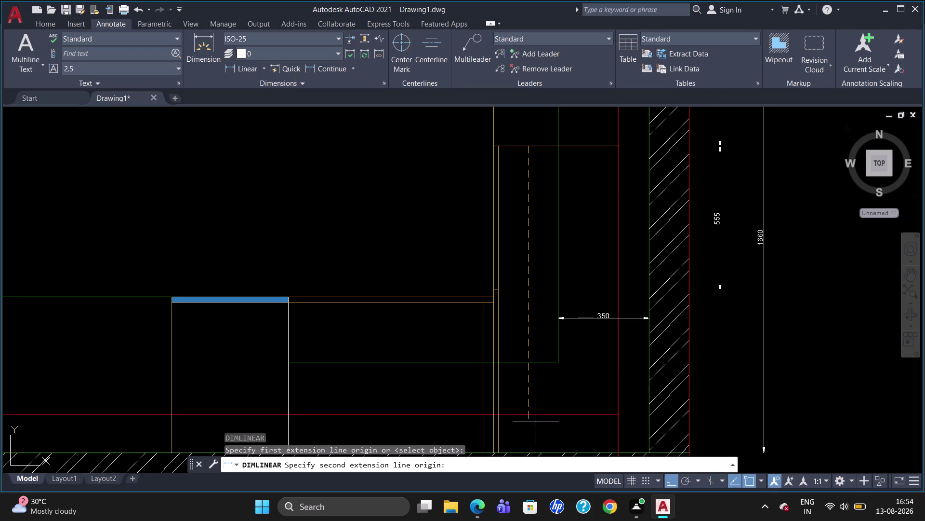
click(533, 453)
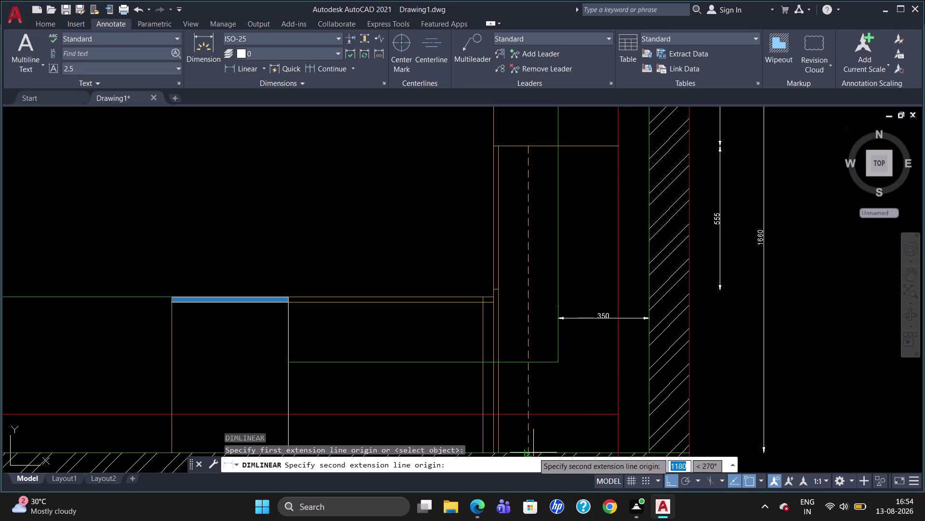
click(535, 377)
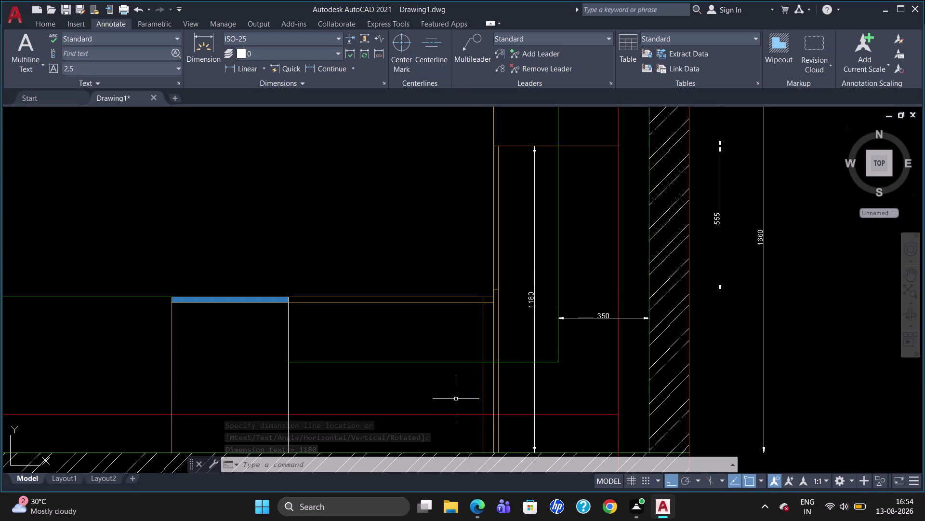
scroll(down, 3)
scroll(down, 3)
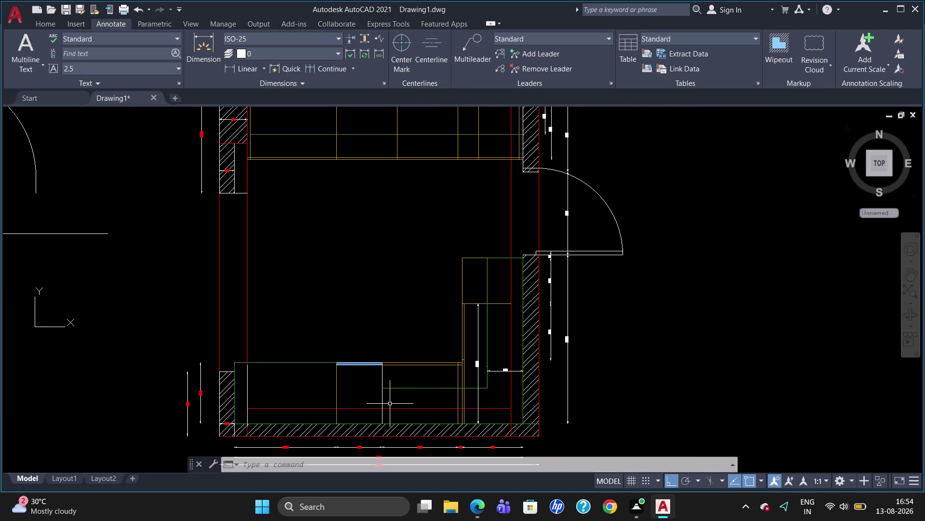
scroll(up, 3)
scroll(down, 3)
scroll(up, 3)
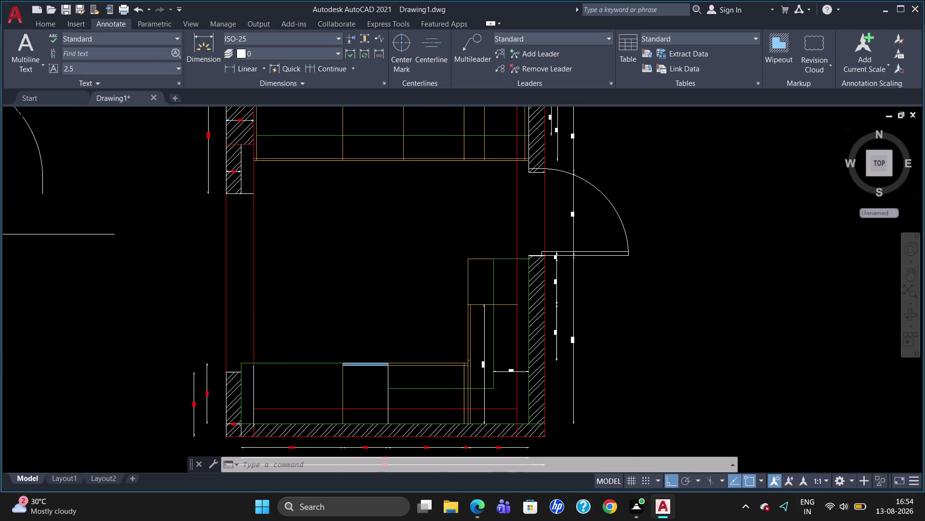
scroll(up, 3)
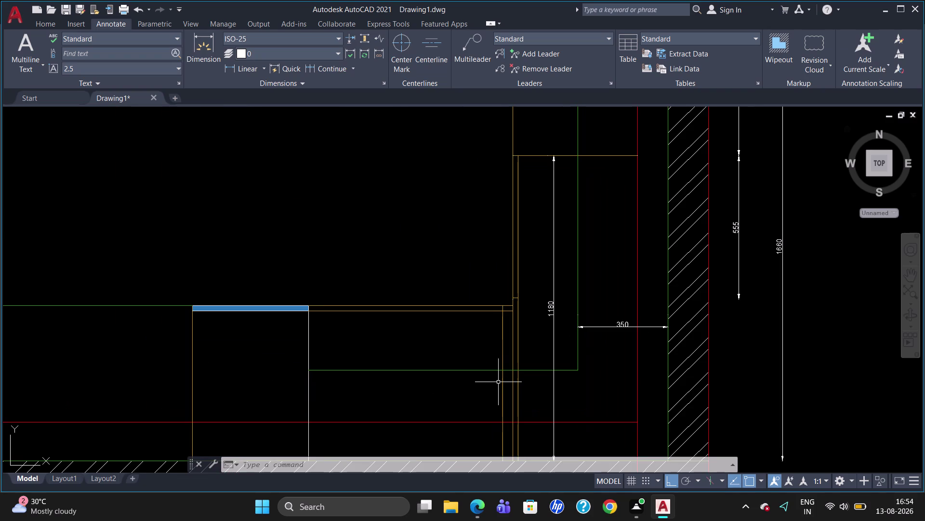
Add a small vertical 50 dimension to the right-hand chain after cancelling a false start.
text(dli)
key(Return)
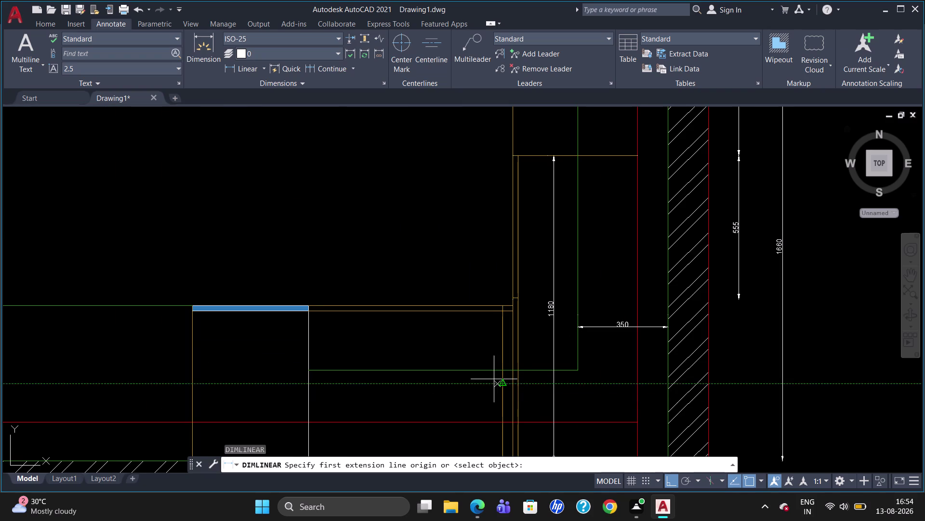
scroll(up, 3)
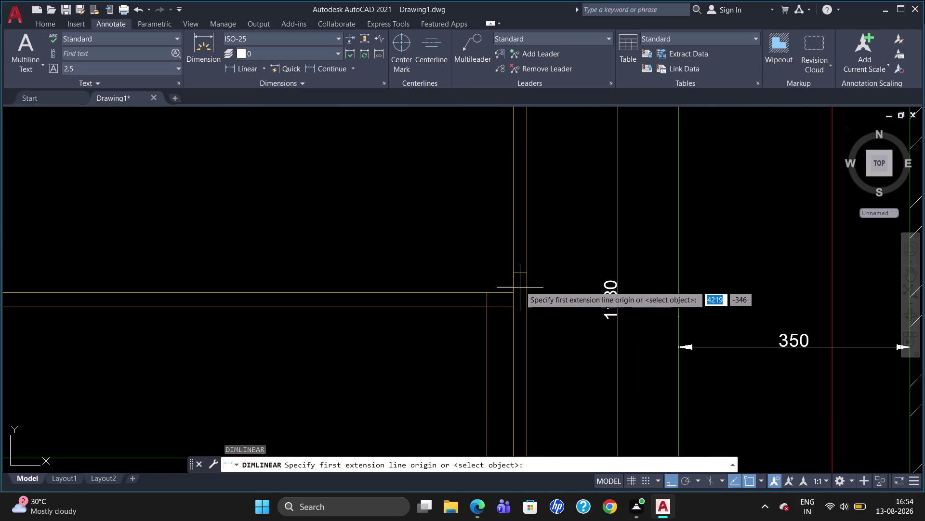
click(511, 271)
click(512, 308)
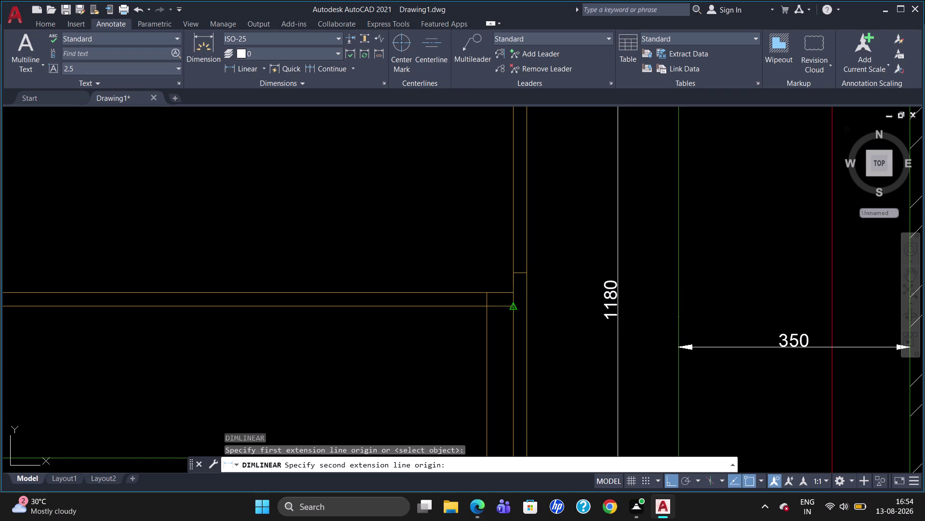
key(Escape)
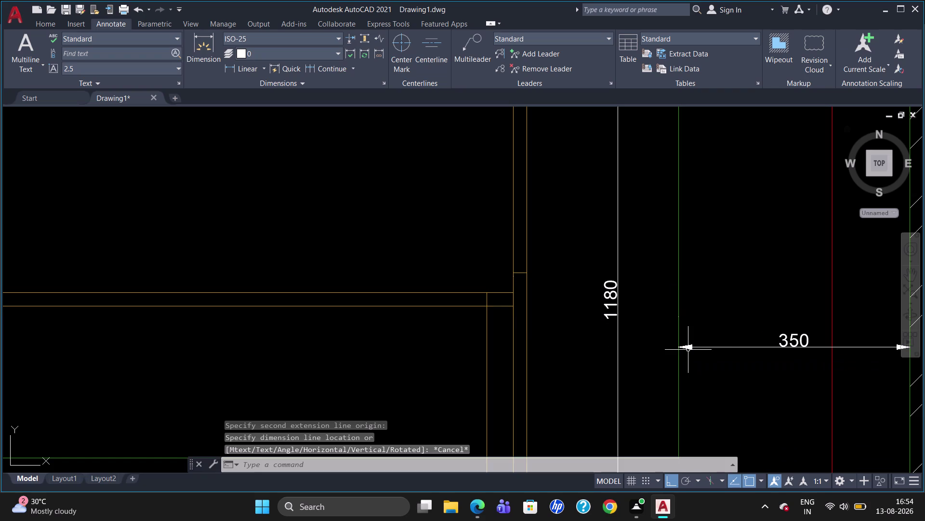
scroll(up, 3)
scroll(down, 3)
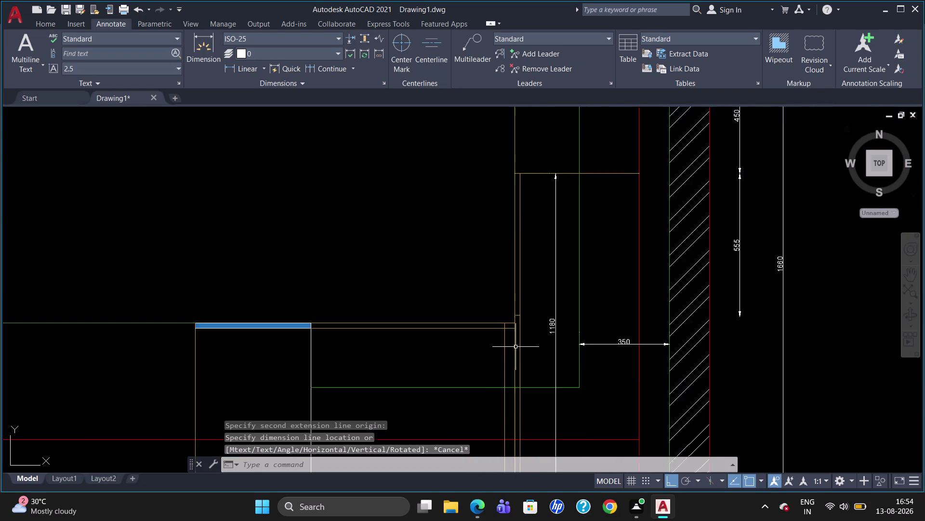
scroll(down, 3)
scroll(up, 3)
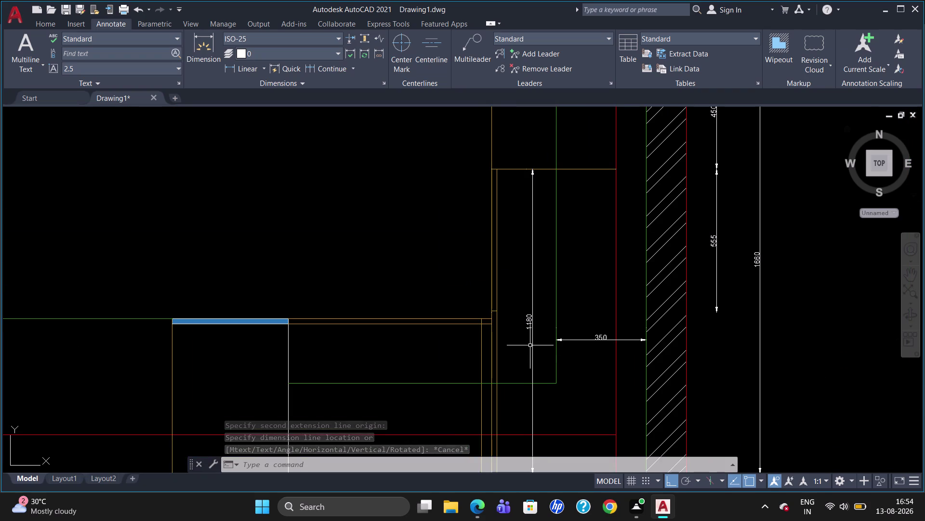
text(dli)
key(Return)
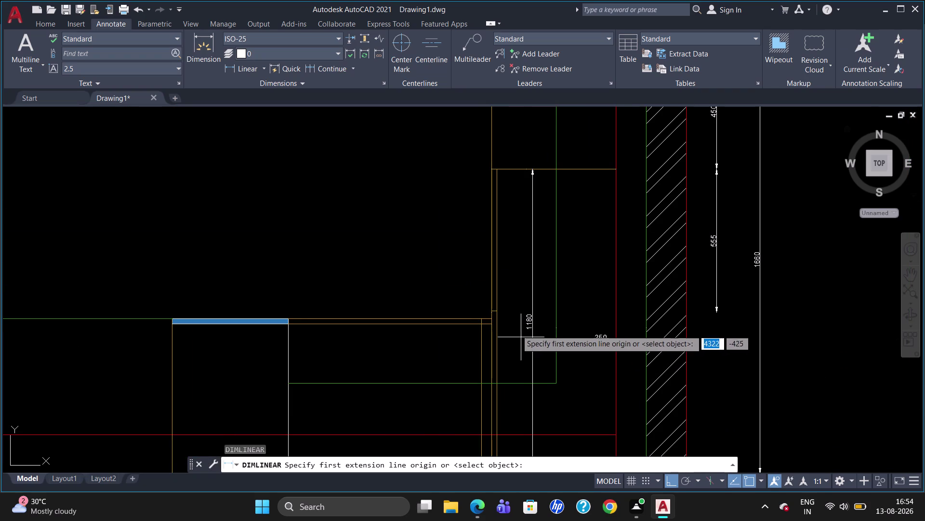
click(489, 312)
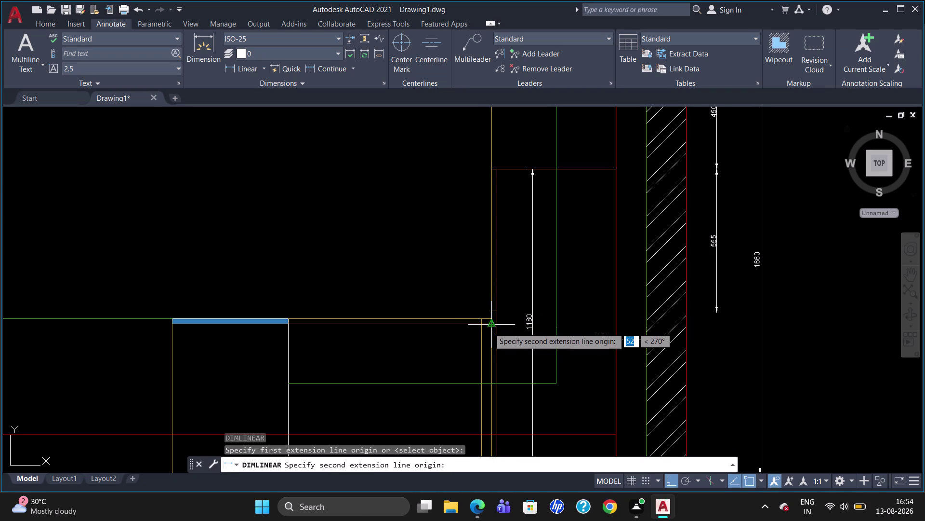
scroll(up, 3)
click(493, 319)
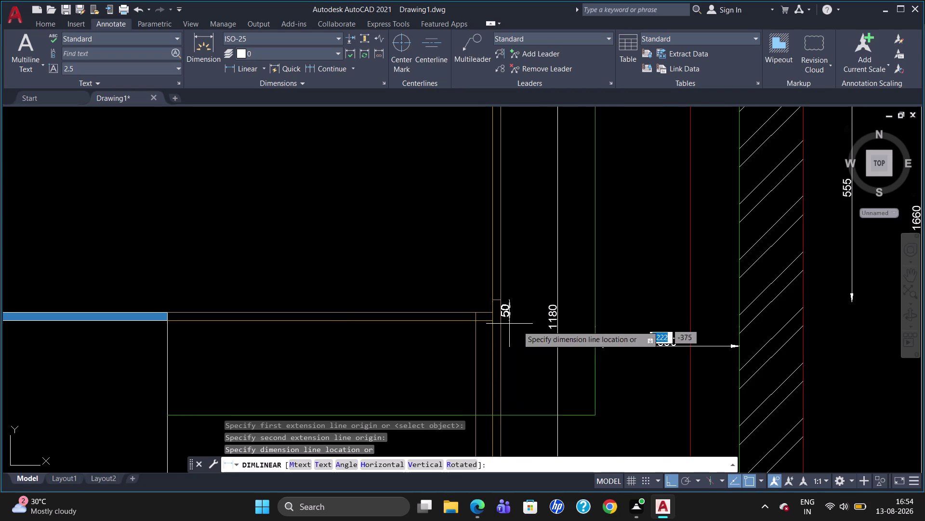
click(852, 327)
scroll(down, 3)
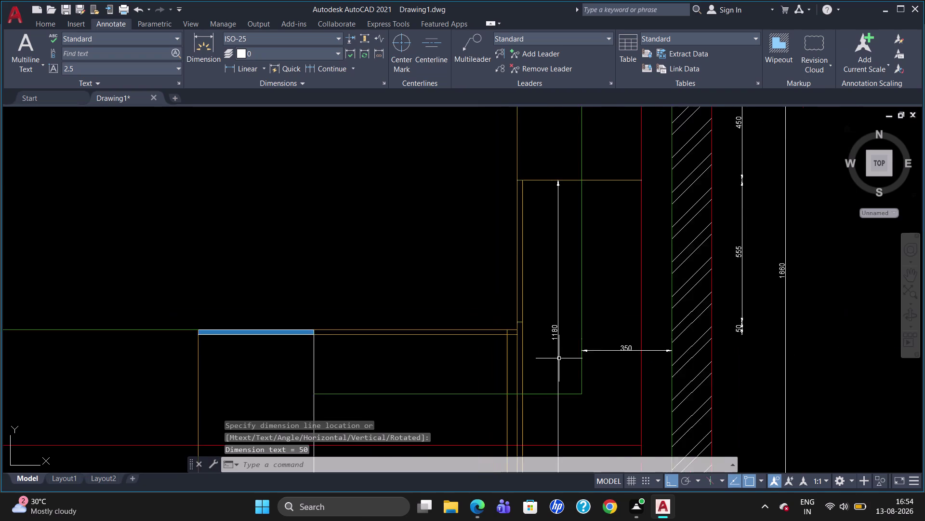
scroll(down, 3)
scroll(up, 3)
scroll(down, 3)
scroll(up, 3)
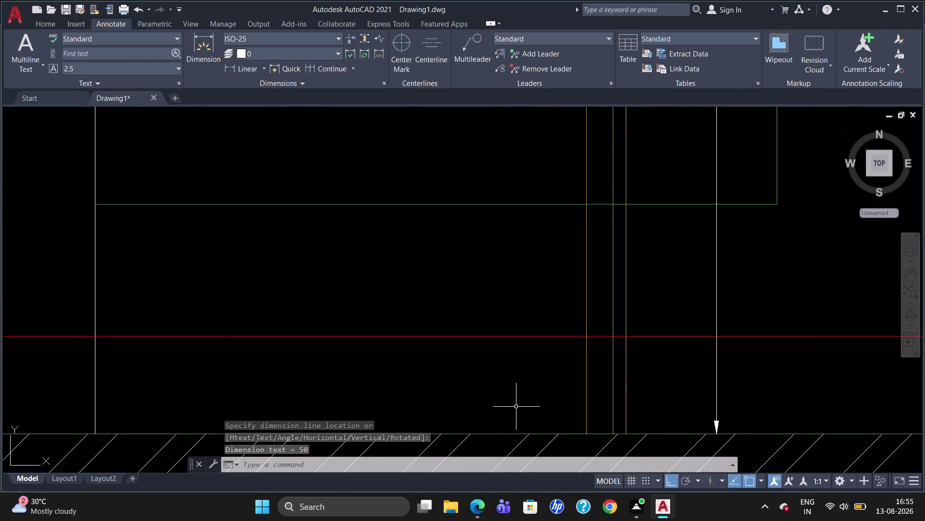
scroll(down, 3)
Attempt linear dimensions on the right side, cancelling the unwanted 803 and 580 results.
text(dli)
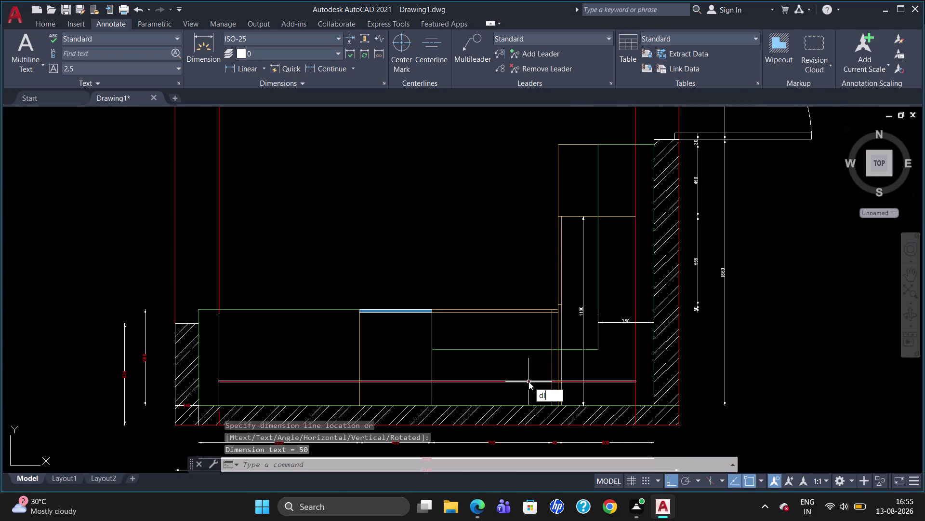
key(Return)
scroll(up, 3)
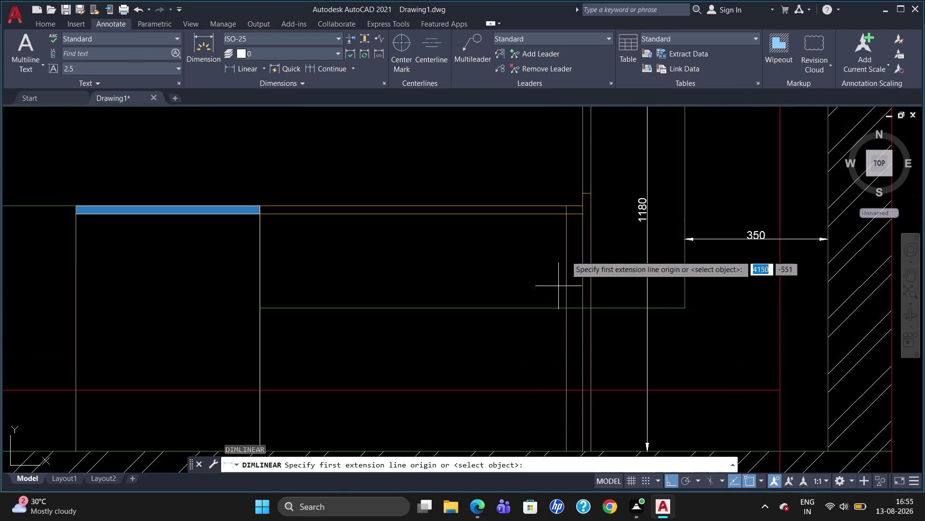
click(565, 204)
scroll(down, 3)
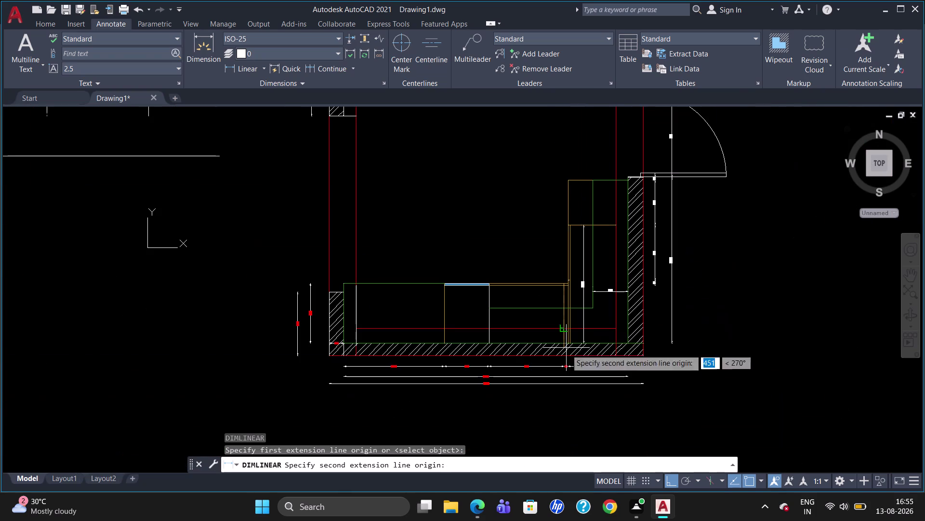
scroll(up, 3)
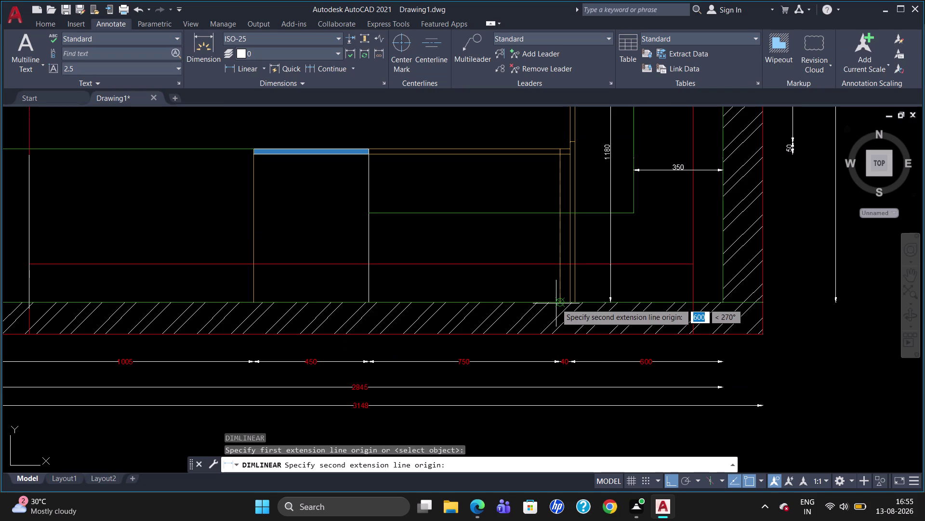
click(556, 303)
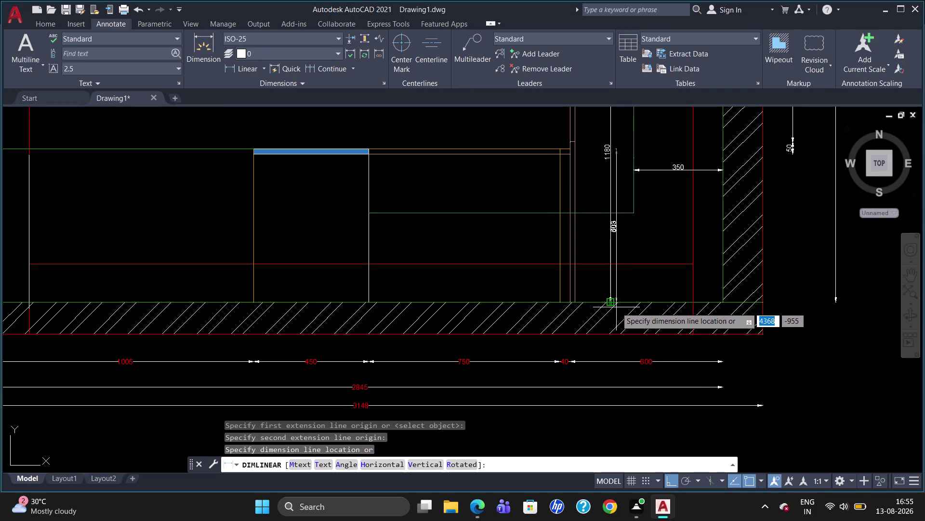
key(Escape)
text(dl)
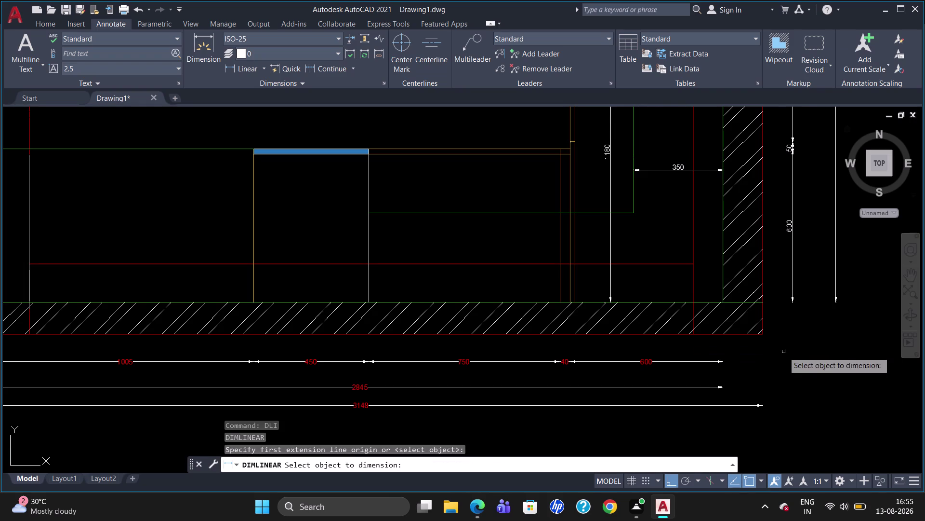
Add a 124 vertical dimension below the 600 on the right.
key(Escape)
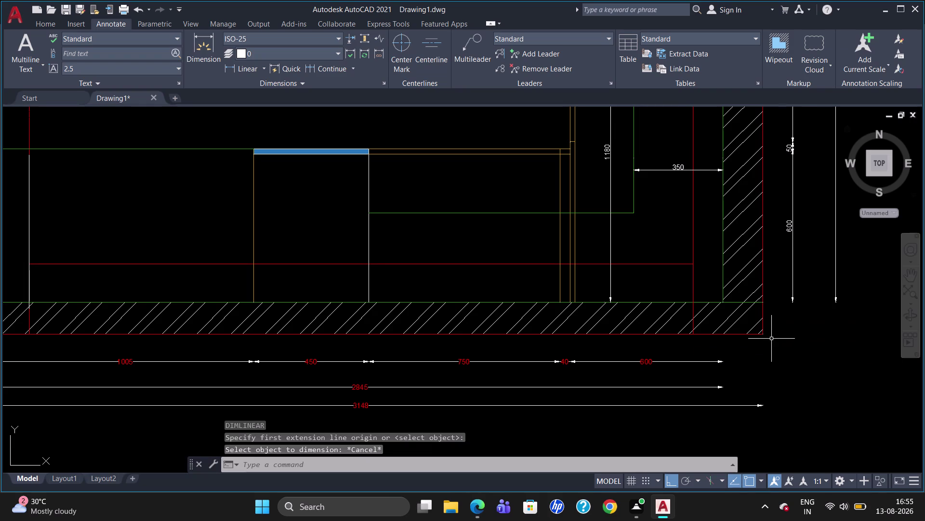
text(dli)
key(Return)
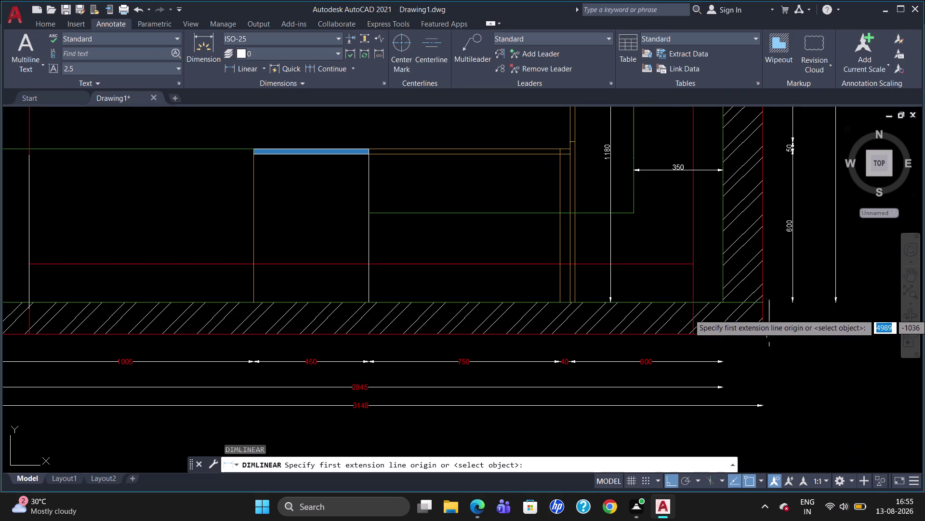
click(765, 299)
click(766, 334)
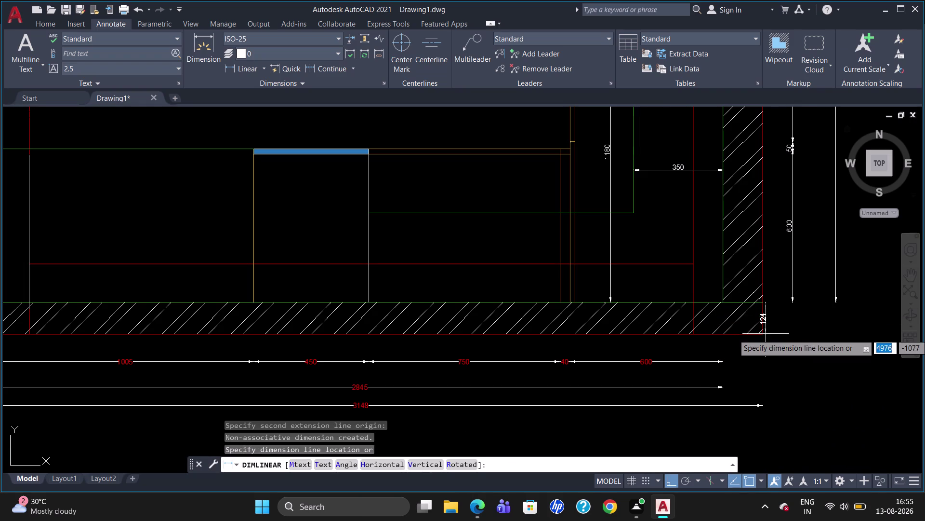
click(793, 328)
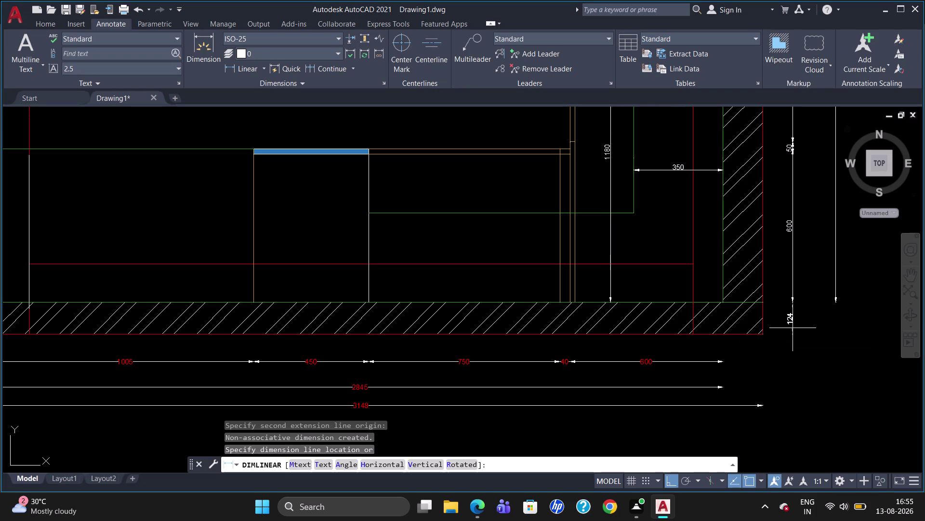
key(Escape)
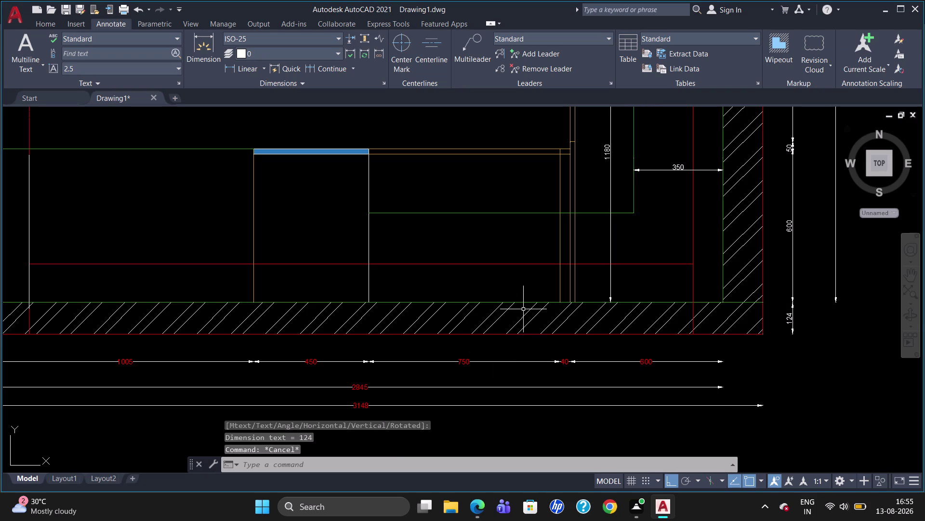
Place a vertical 350 dimension above the bottom wall and zoom out.
text(dli)
key(Return)
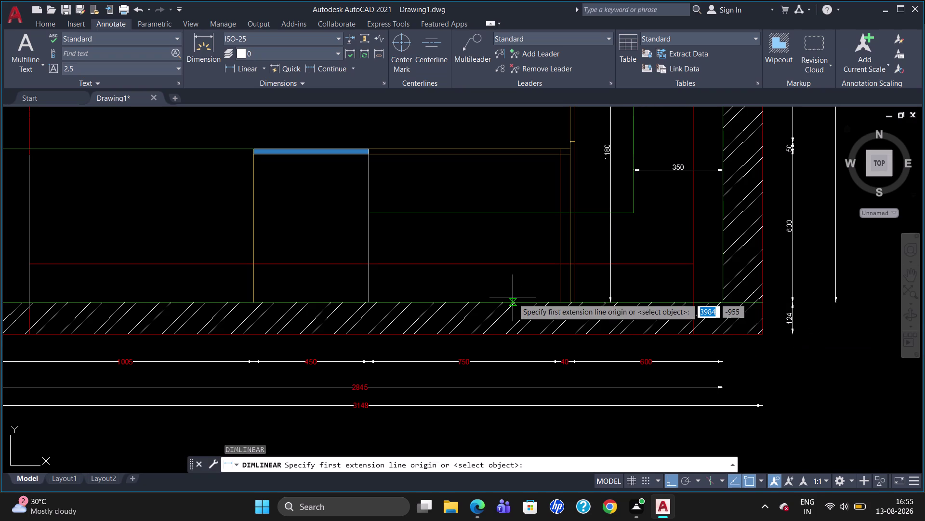
click(518, 211)
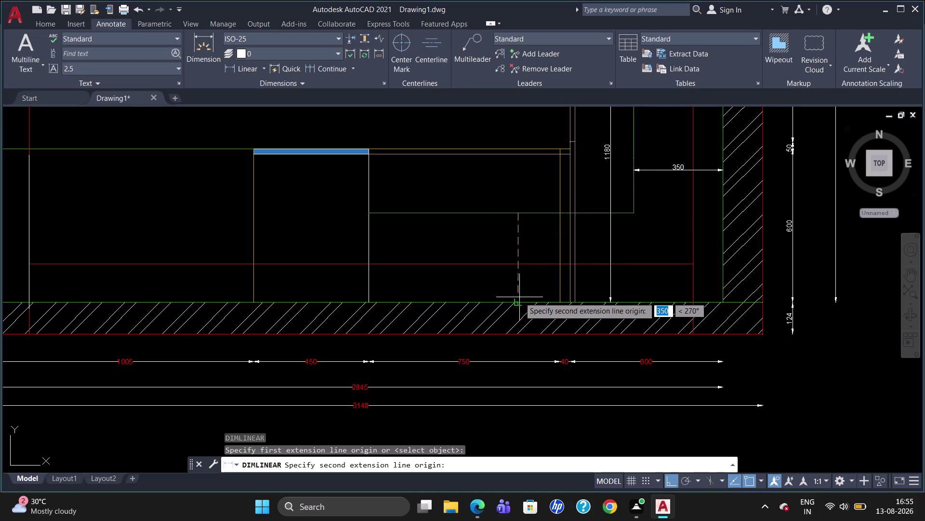
click(520, 300)
click(520, 298)
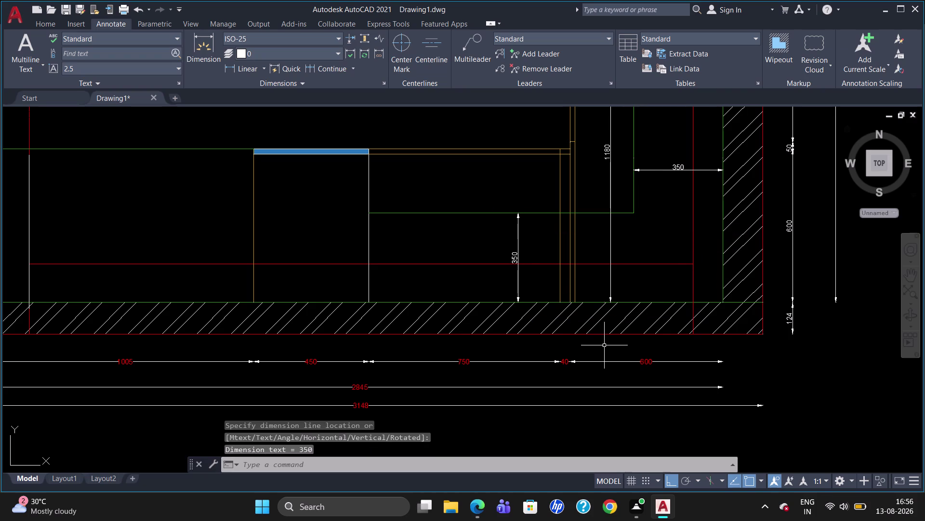
scroll(down, 3)
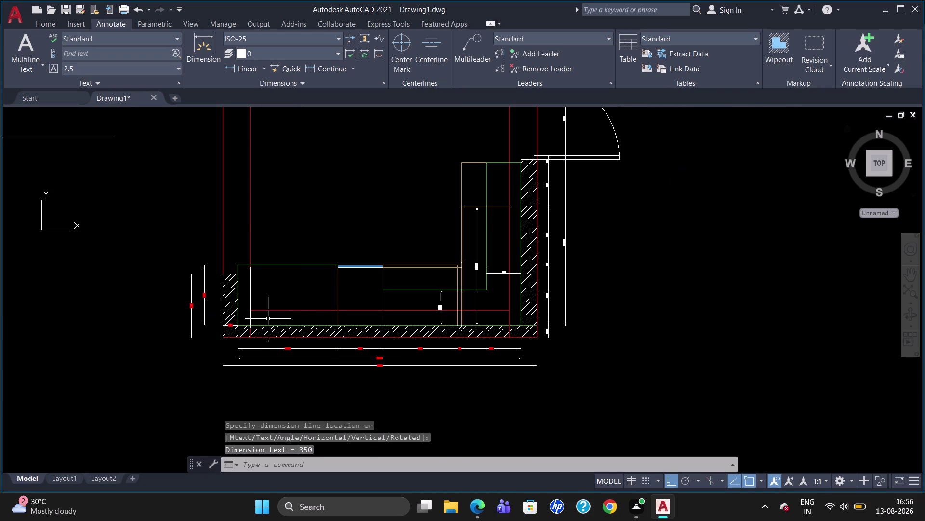
scroll(down, 3)
Select all dimensions along the top wall and the right wall.
scroll(up, 3)
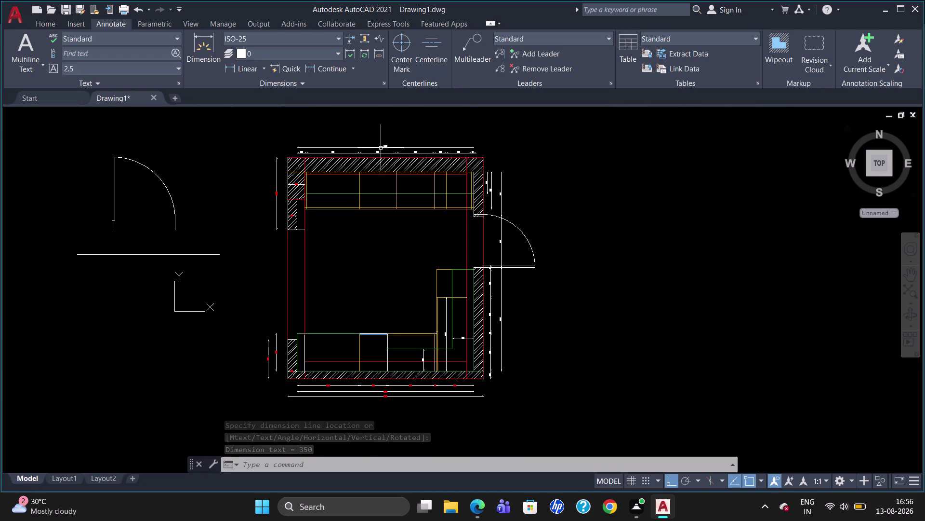
click(381, 148)
click(380, 153)
click(337, 152)
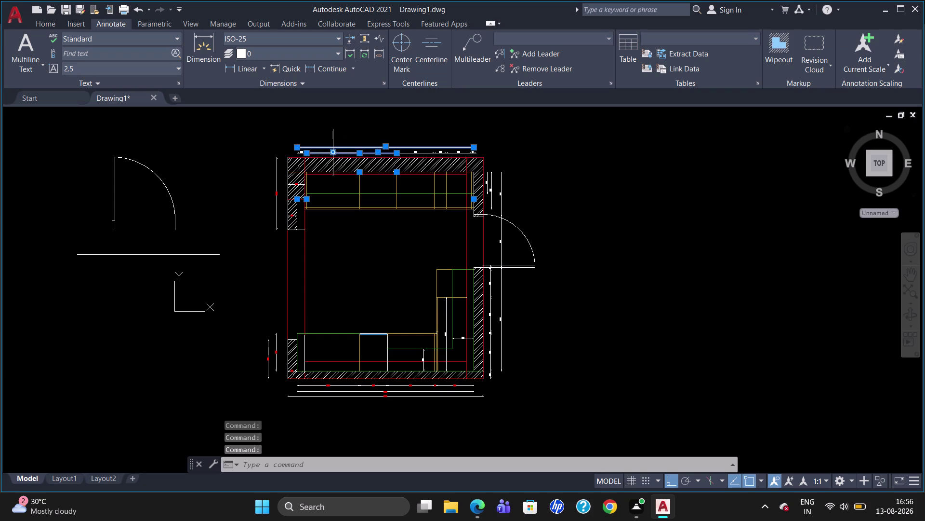
click(300, 152)
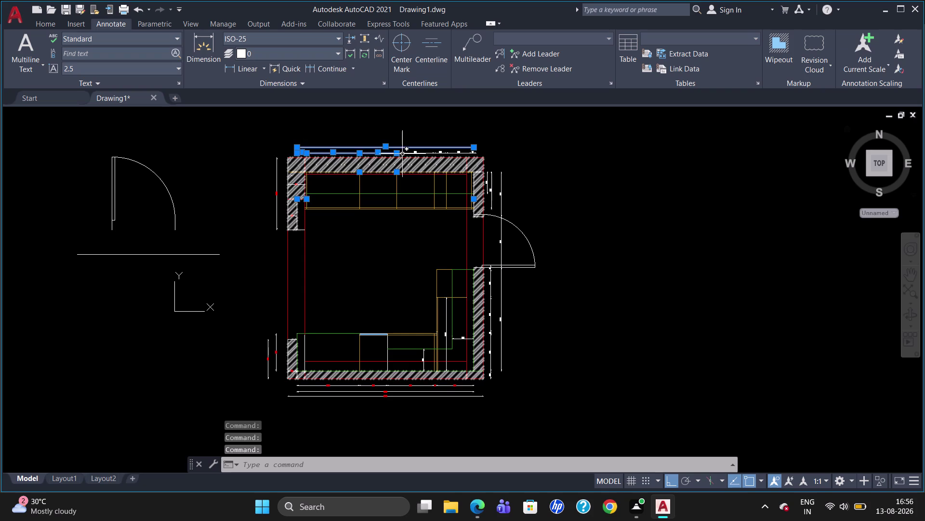
click(406, 153)
click(447, 152)
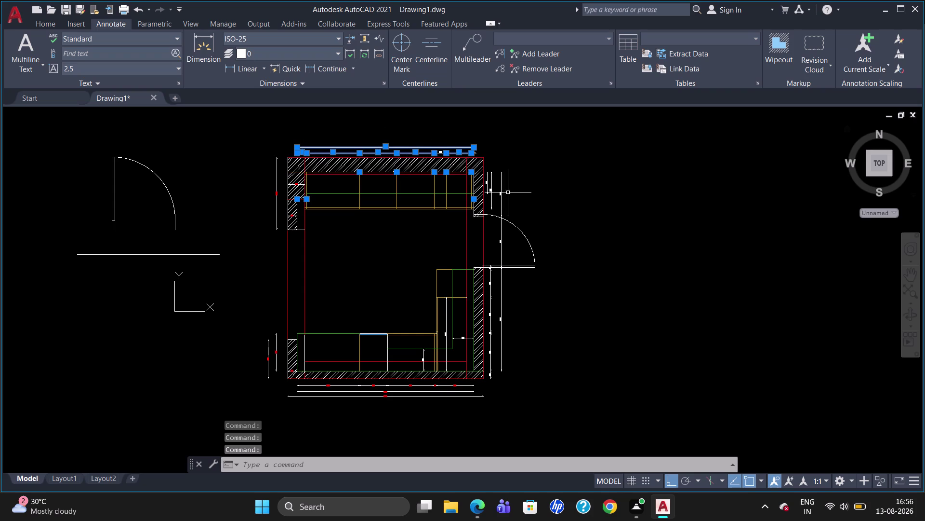
click(502, 189)
click(493, 186)
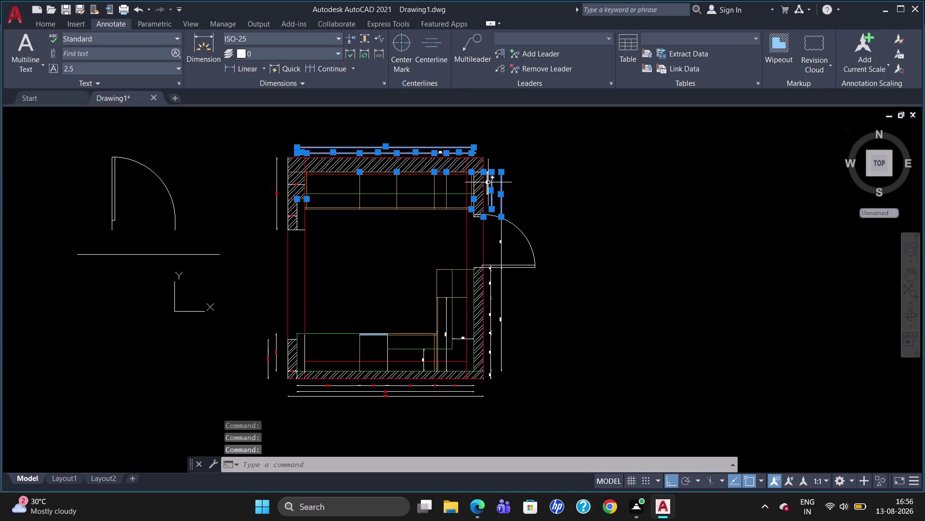
click(489, 181)
click(502, 244)
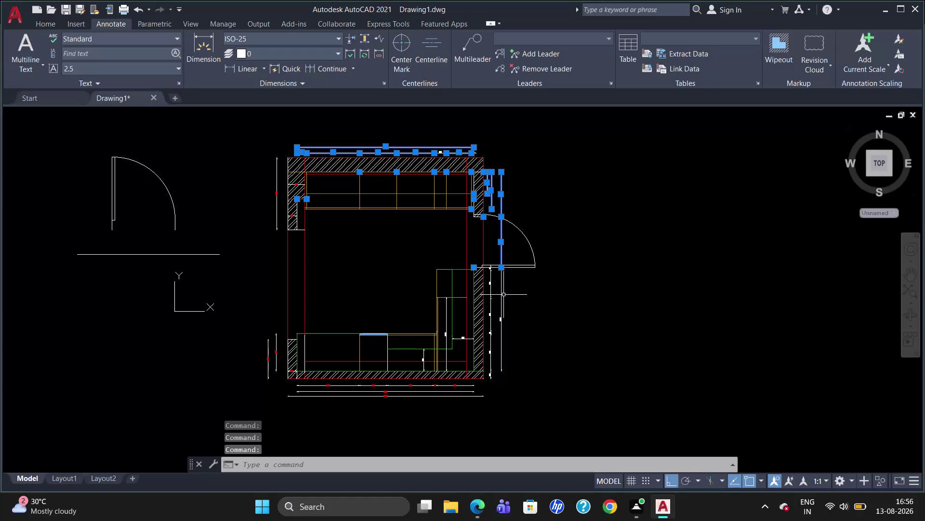
click(503, 294)
click(489, 278)
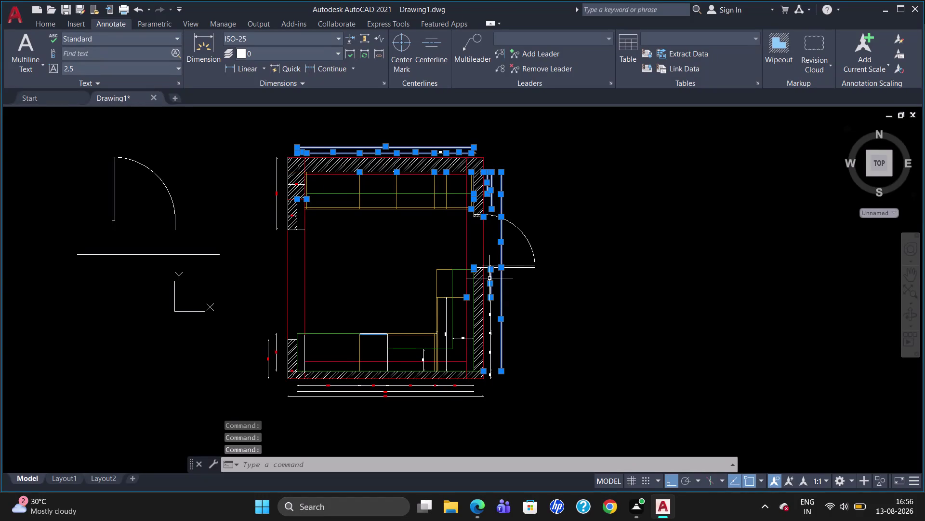
Add the inner furniture dimensions to the selection and right-click for its actions.
click(489, 330)
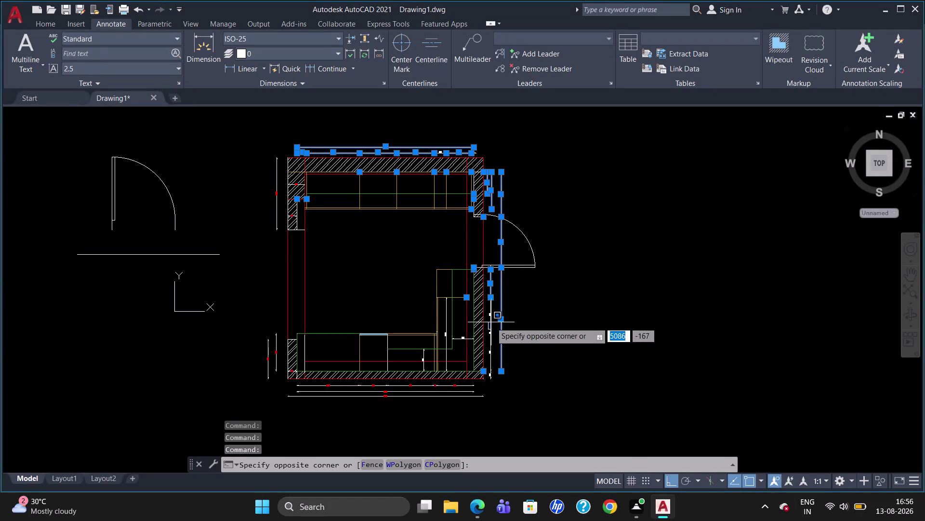
click(492, 322)
click(489, 314)
click(489, 339)
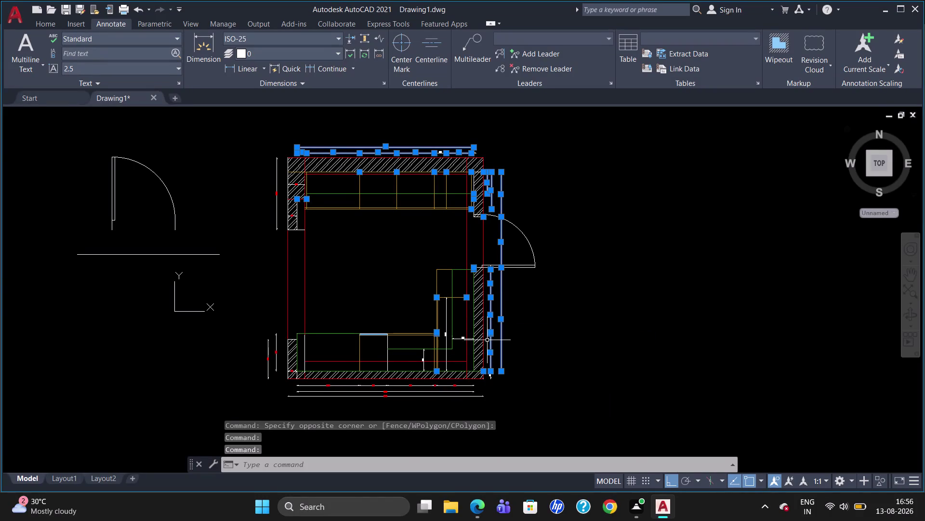
click(459, 339)
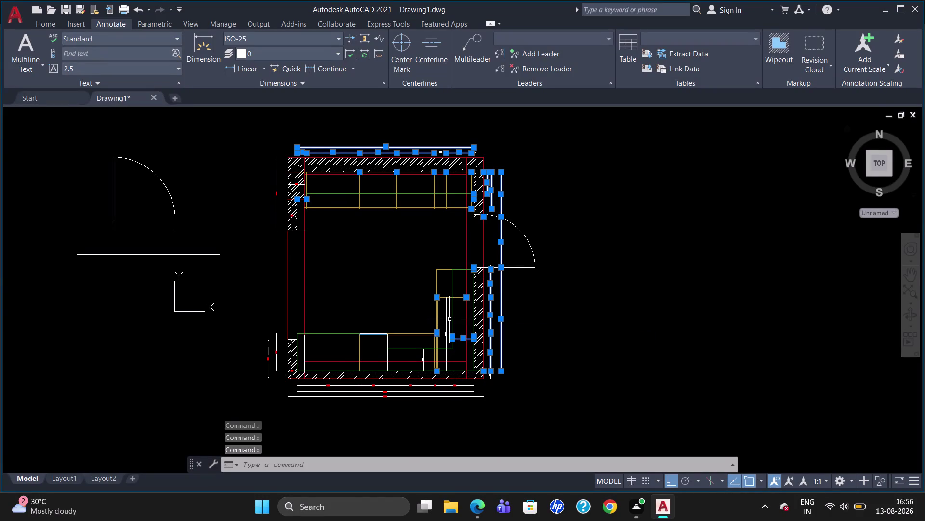
click(446, 320)
click(424, 358)
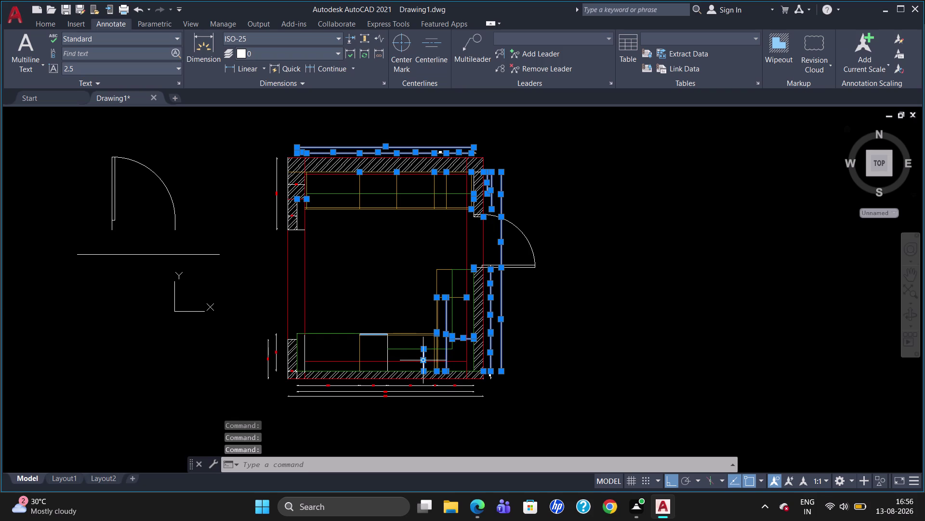
right_click(424, 359)
Give the first picked dimensions Red text centred vertically, then close Properties and deselect.
click(463, 337)
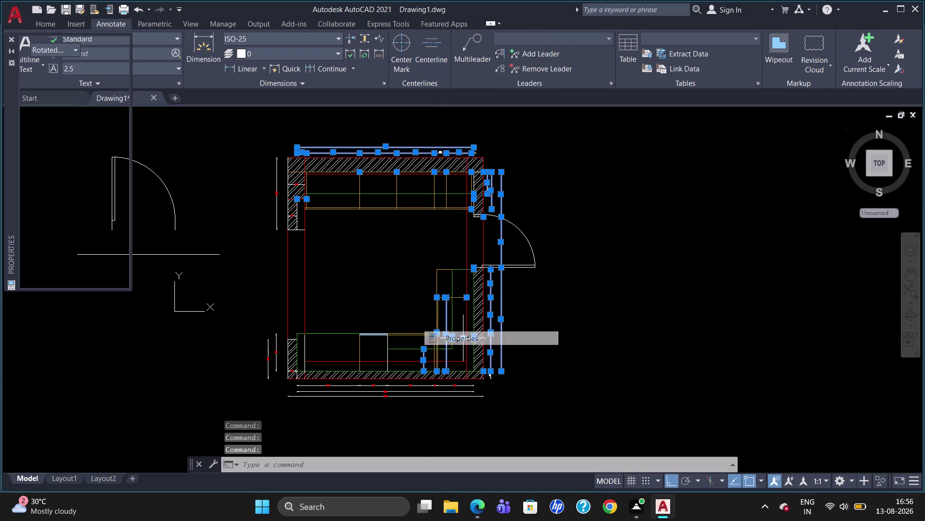
scroll(down, 3)
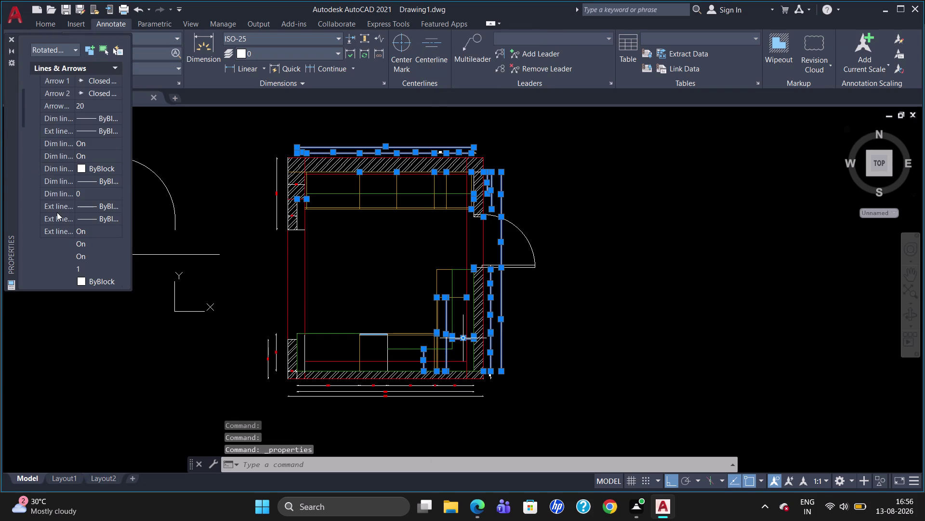
scroll(down, 3)
scroll(down, 3)
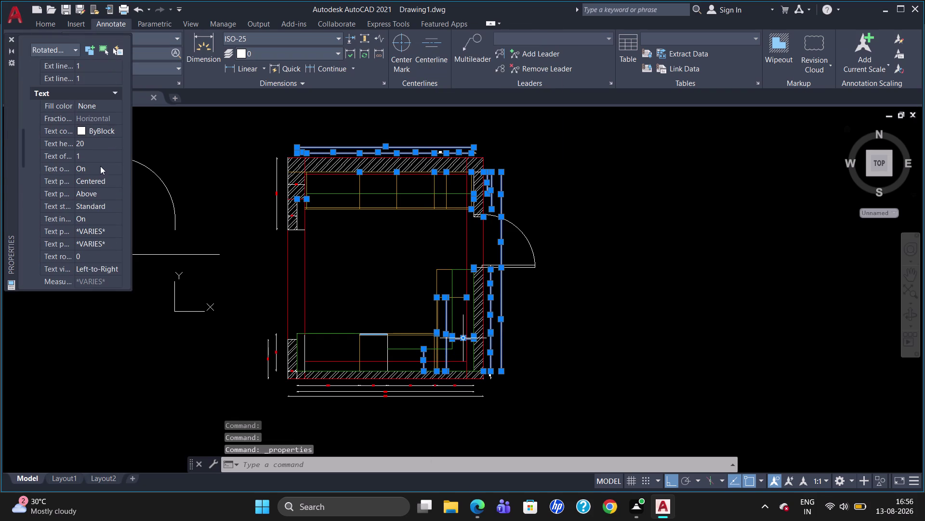
click(102, 127)
click(111, 131)
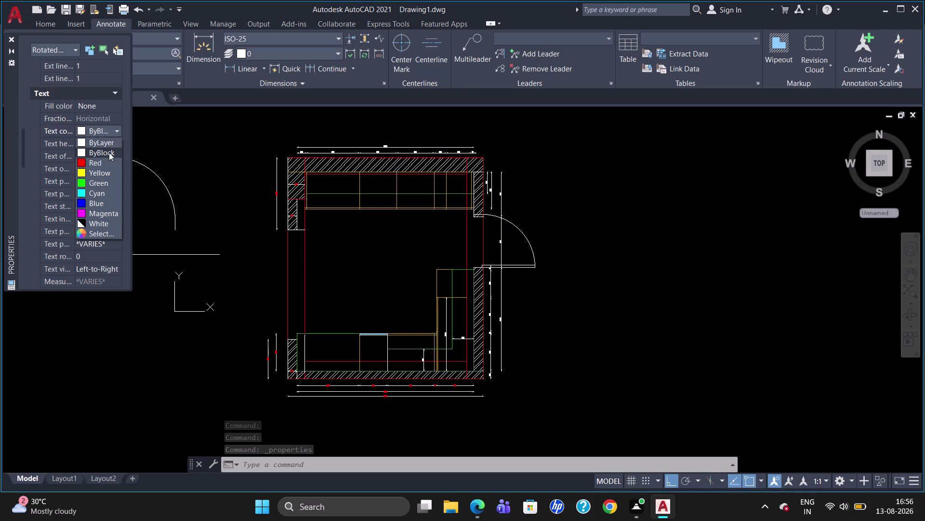
click(112, 159)
click(108, 189)
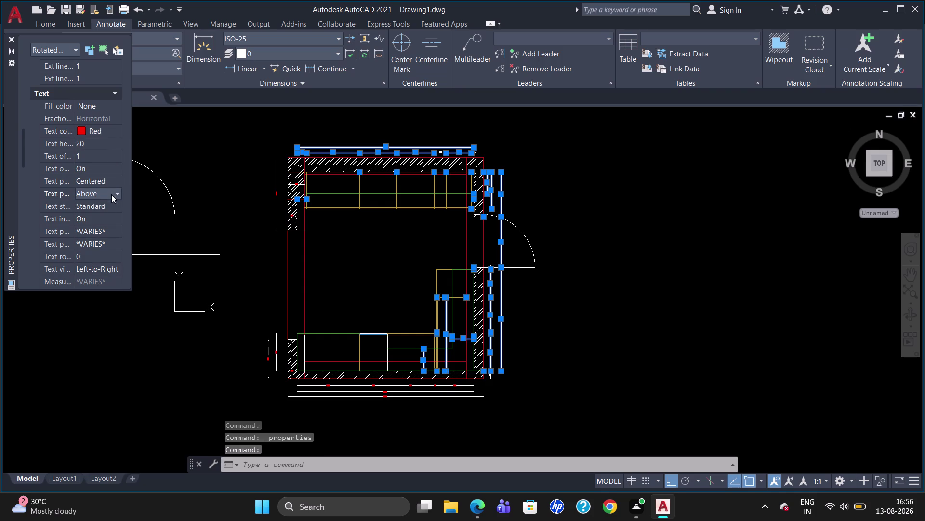
click(116, 190)
click(116, 203)
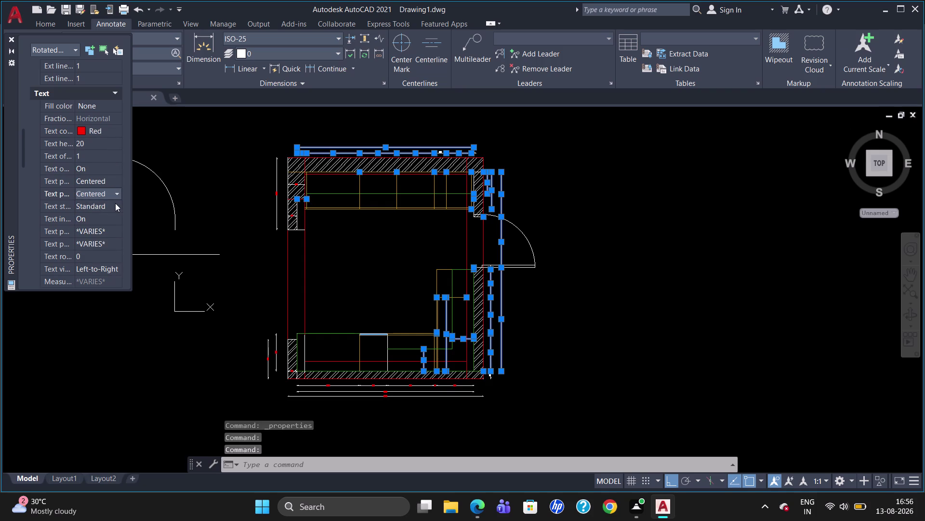
key(Escape)
key(Escape)
click(8, 38)
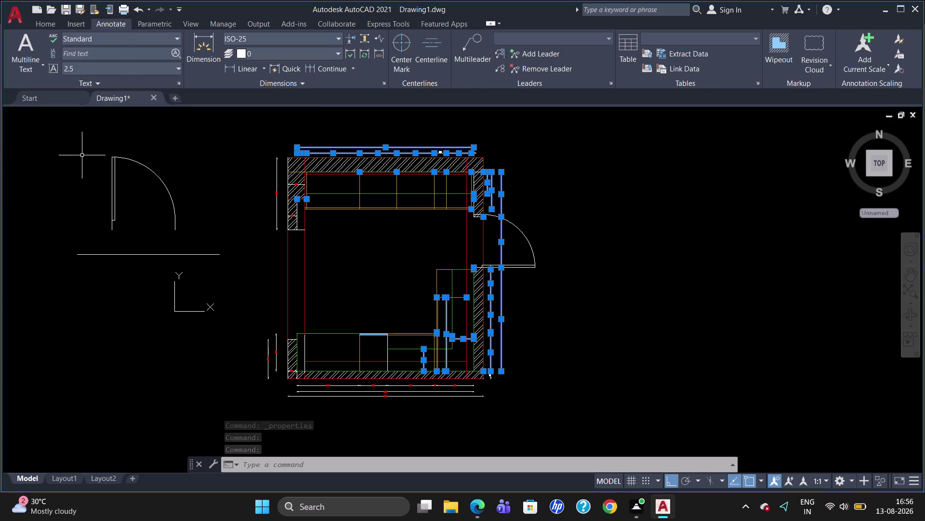
key(Escape)
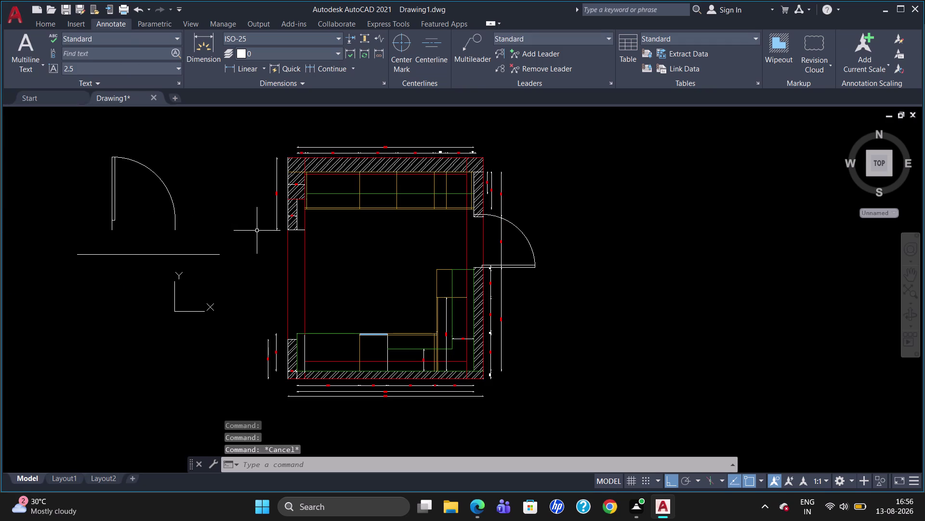
Select the dimension below the door plus the right-wall and bottom-right dimensions.
scroll(up, 3)
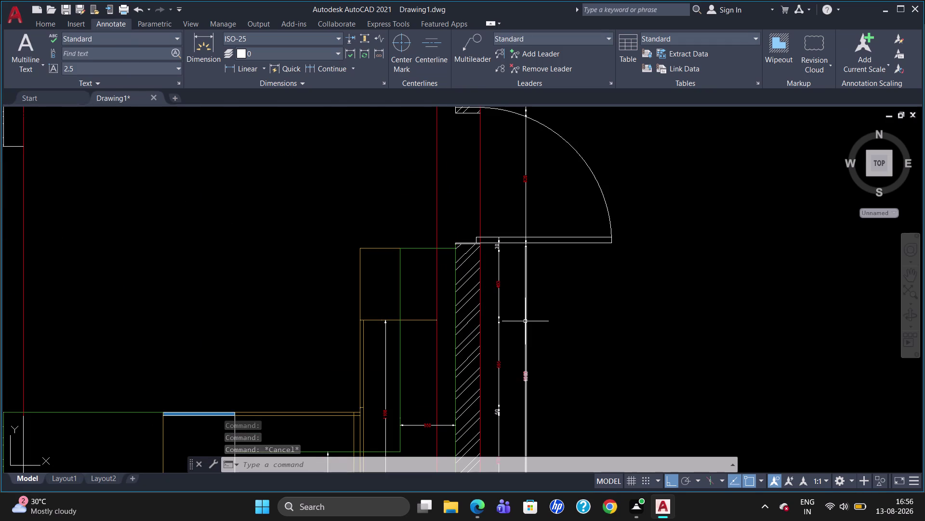
scroll(down, 3)
scroll(up, 3)
click(505, 248)
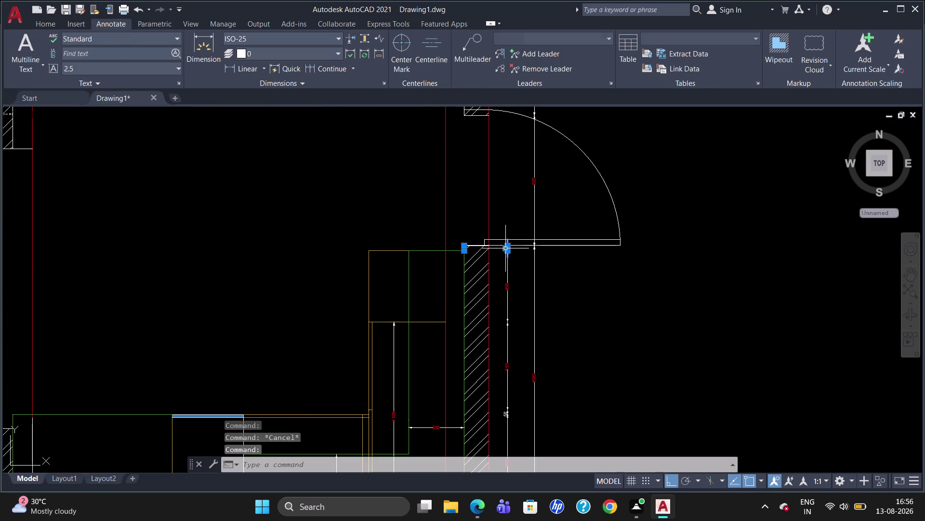
scroll(down, 3)
click(521, 384)
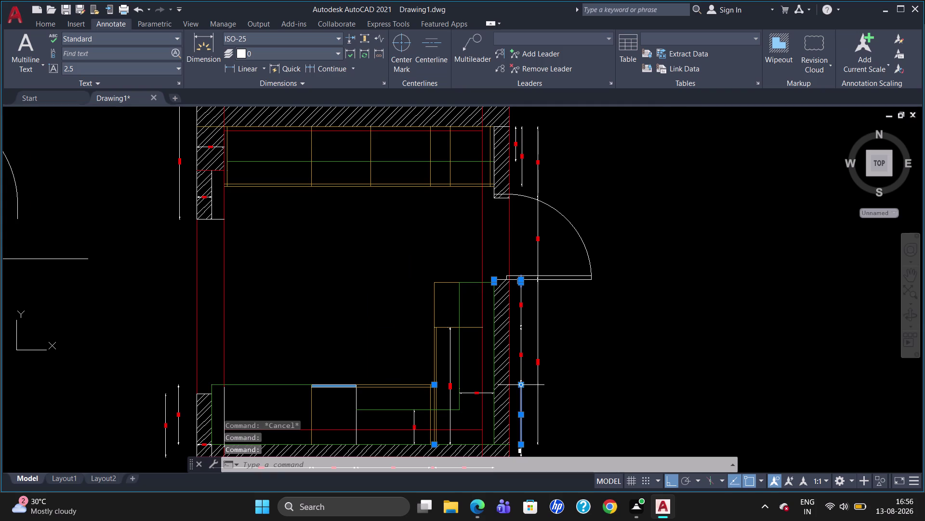
scroll(down, 3)
scroll(up, 3)
scroll(down, 3)
scroll(up, 3)
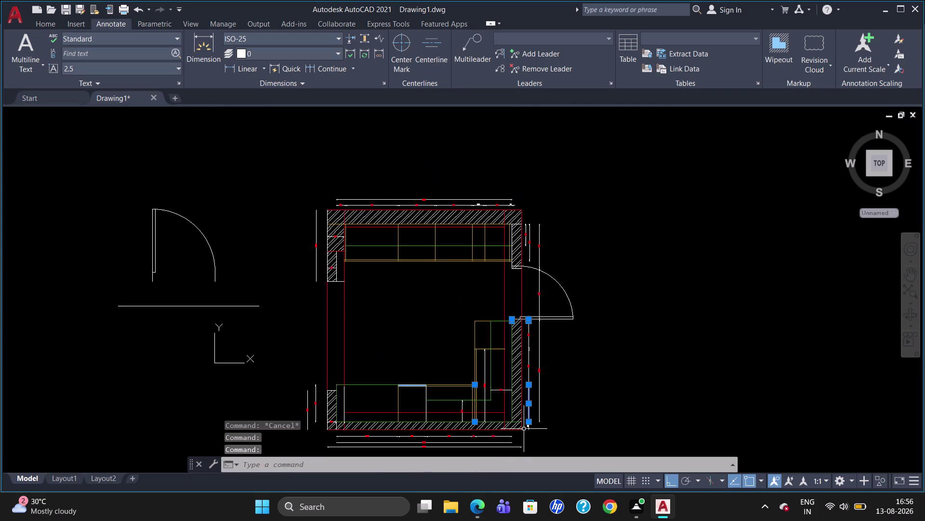
scroll(up, 3)
click(546, 426)
Review the selected dimensions in Properties, then clear the selection.
right_click(545, 425)
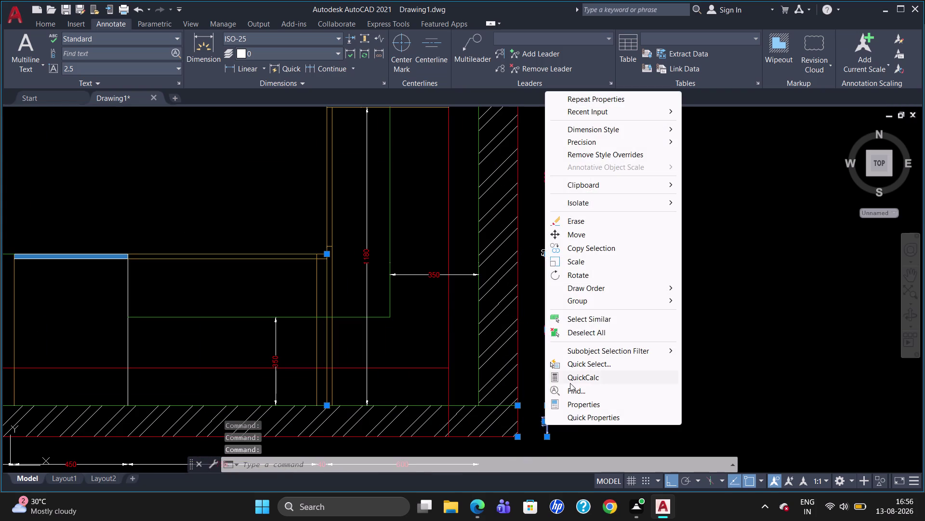
click(573, 406)
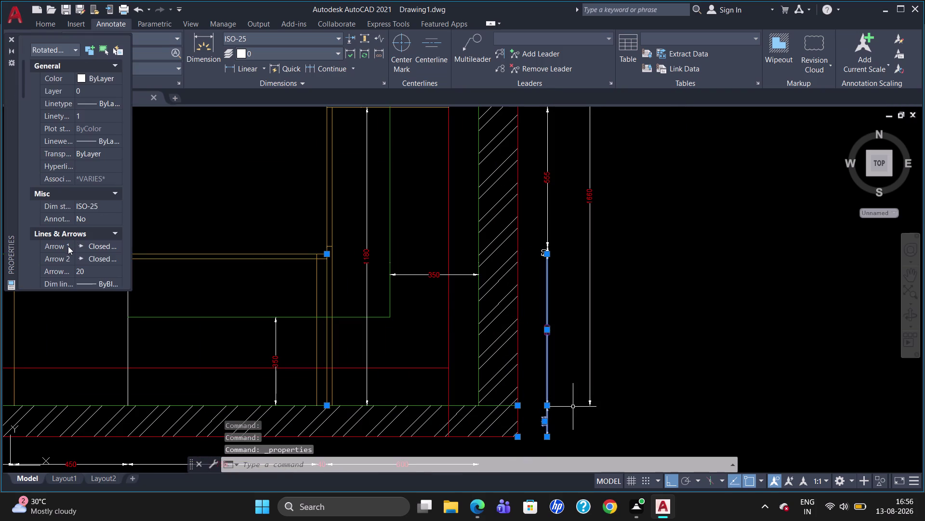
scroll(down, 3)
scroll(down, 3)
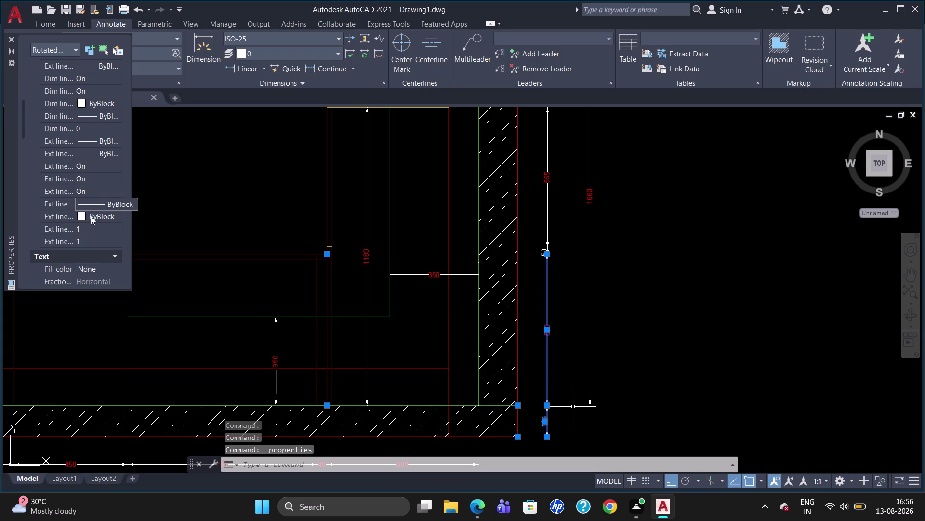
scroll(down, 3)
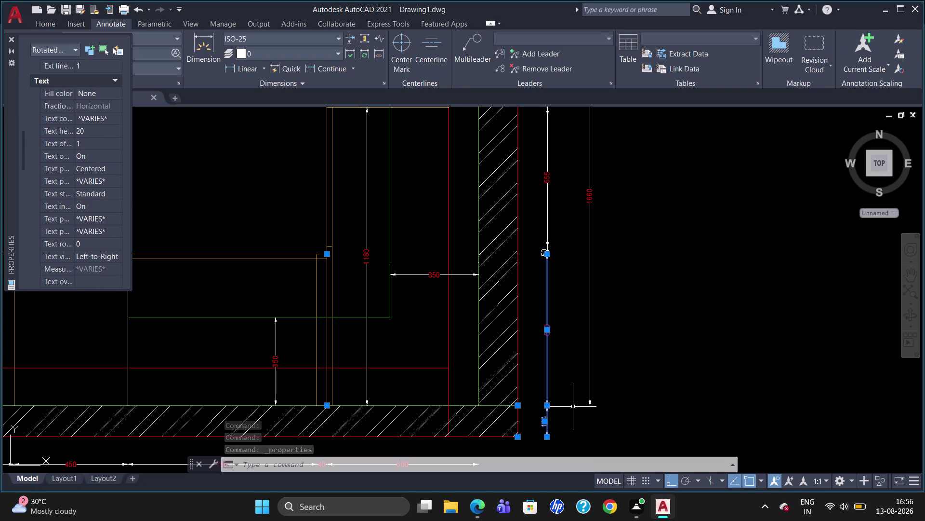
scroll(down, 3)
scroll(up, 3)
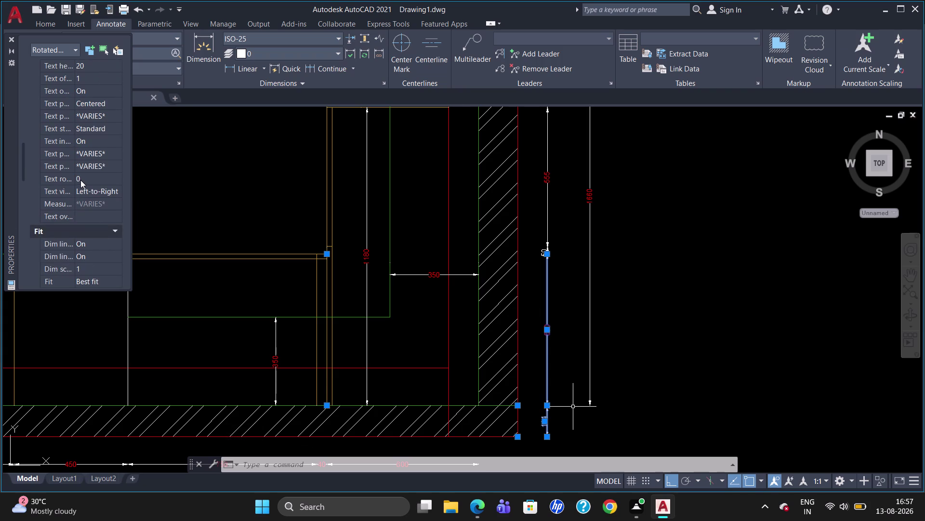
scroll(up, 3)
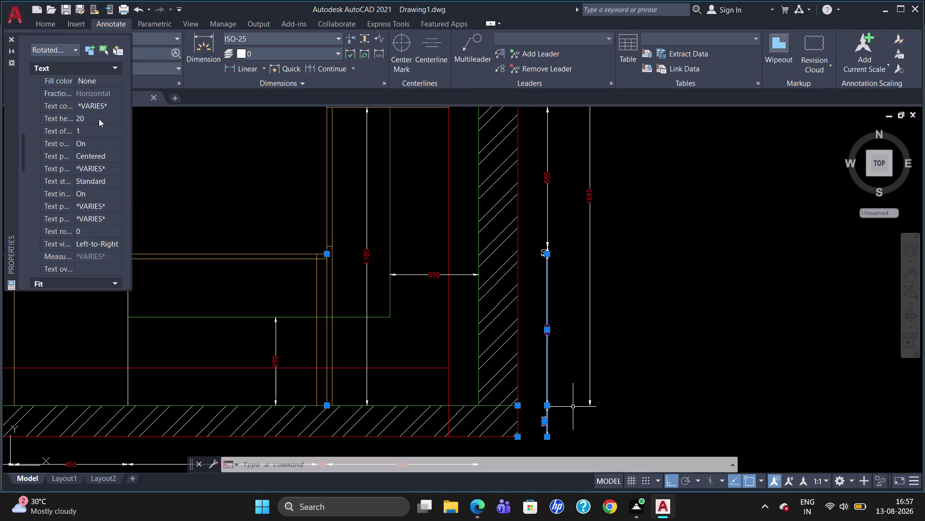
key(Escape)
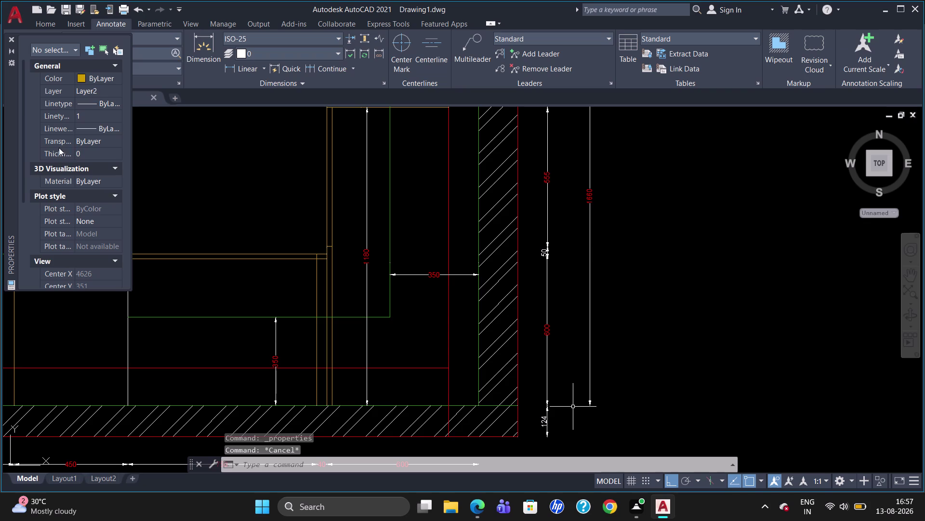
Reselect the small bottom-right dimensions and the short right-wall dimension.
click(546, 423)
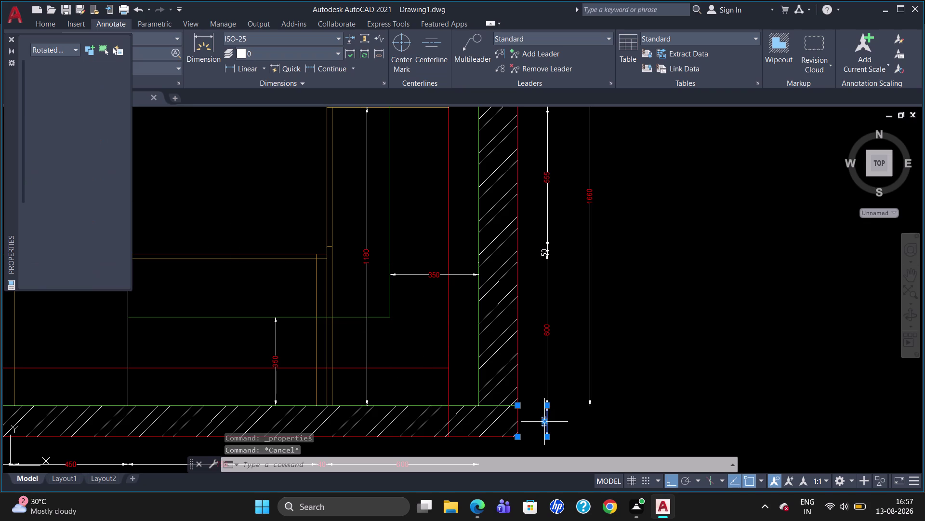
click(548, 251)
right_drag(545, 254, 540, 259)
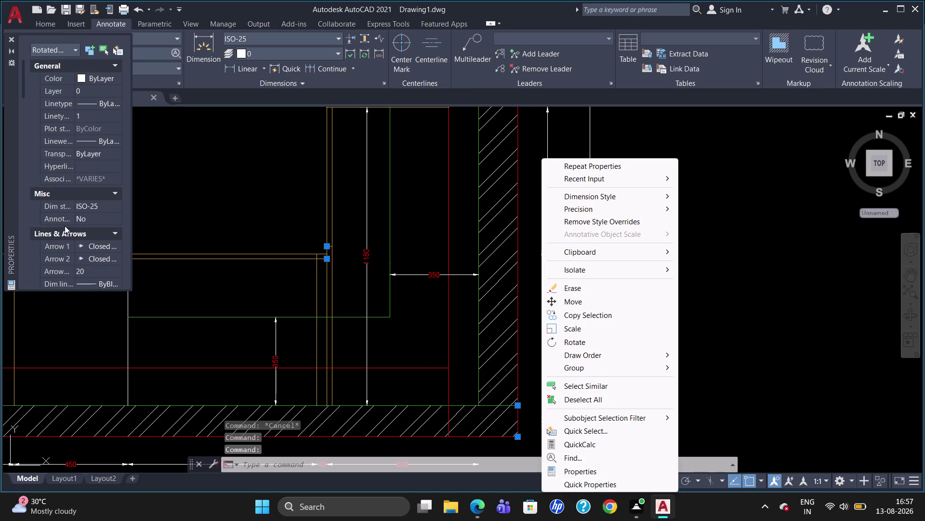
scroll(down, 3)
scroll(down, 3)
scroll(up, 3)
scroll(down, 3)
scroll(down, 3)
scroll(up, 3)
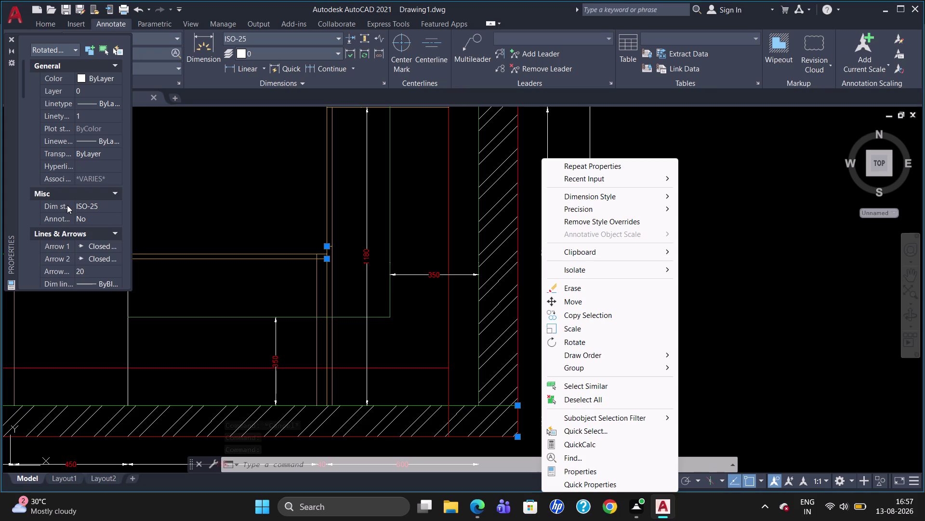
click(561, 472)
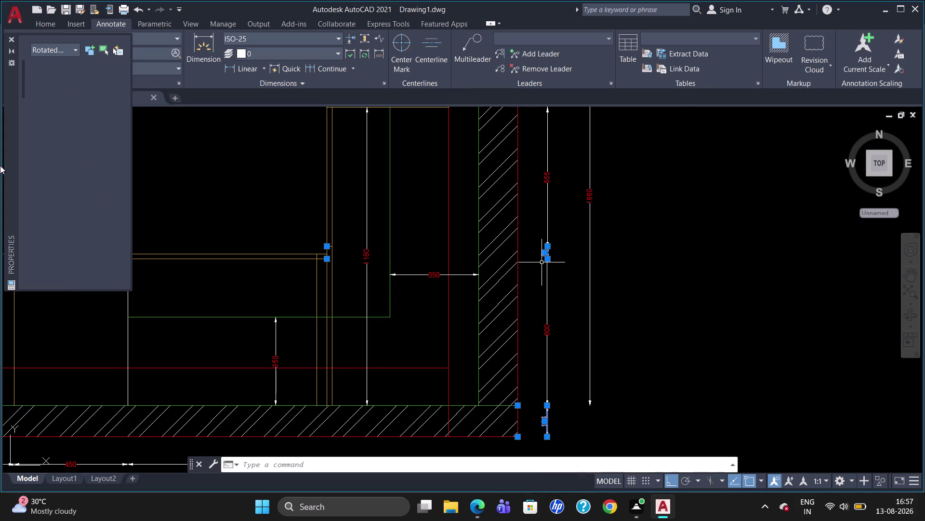
Set the selected right-wall dimensions' text colour to Red and vertical position to Centered.
scroll(down, 3)
scroll(down, 3)
scroll(down, 3)
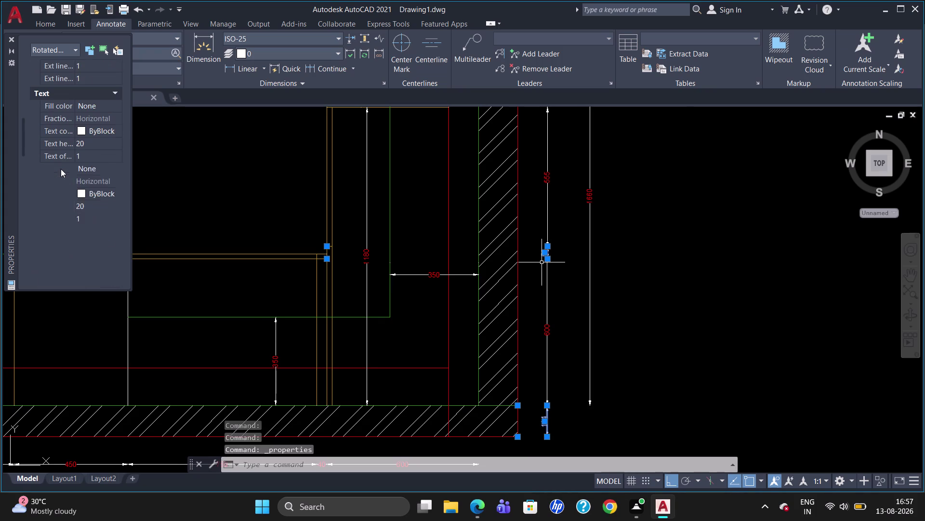
click(101, 130)
click(113, 131)
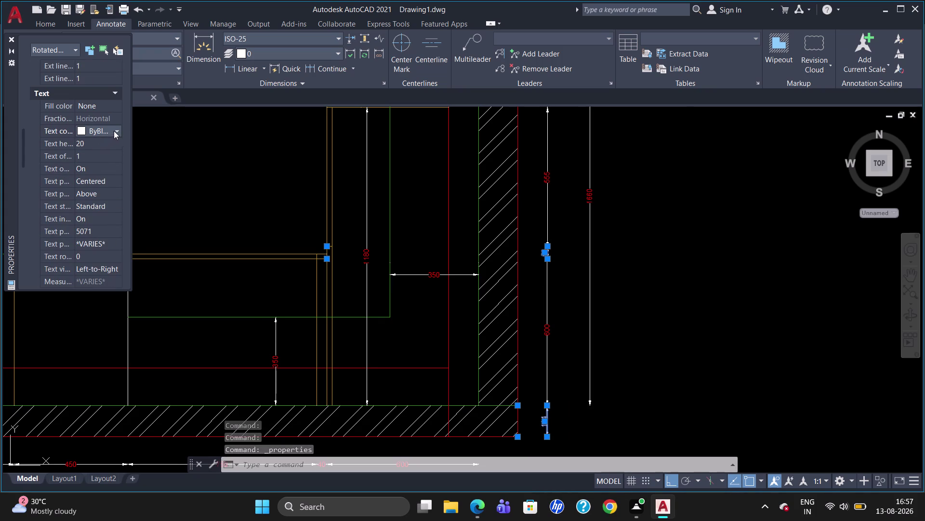
click(109, 162)
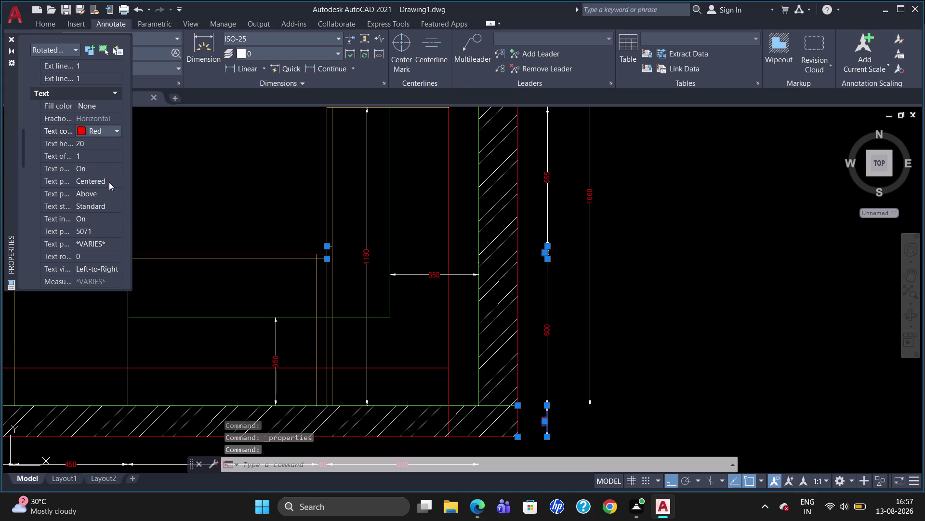
click(110, 189)
click(114, 194)
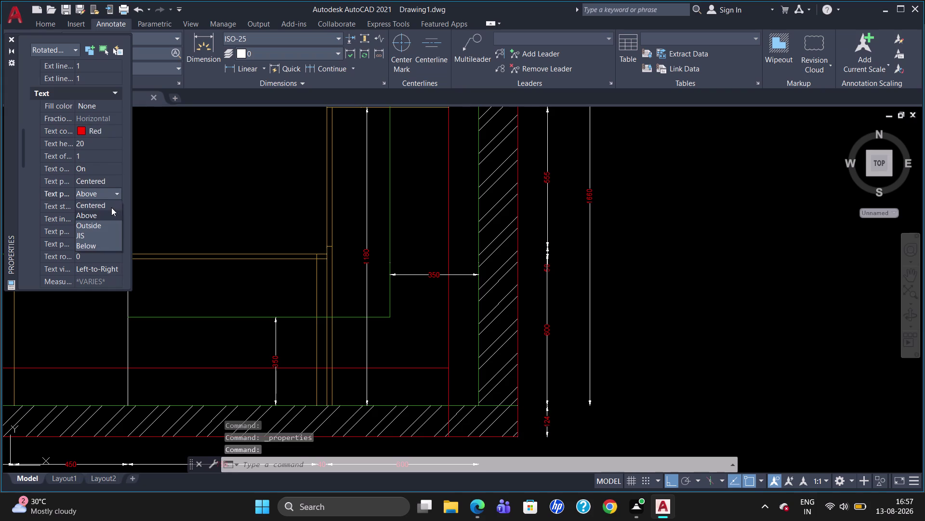
click(110, 201)
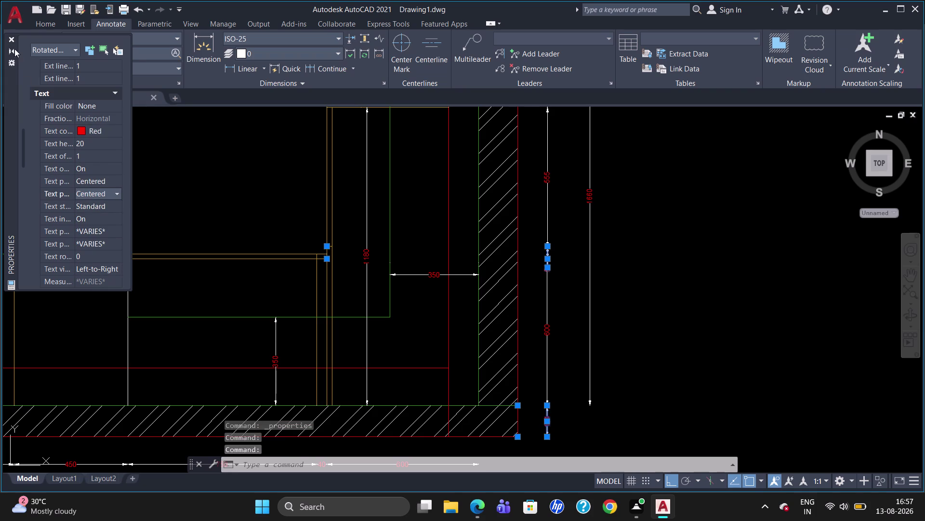
click(12, 40)
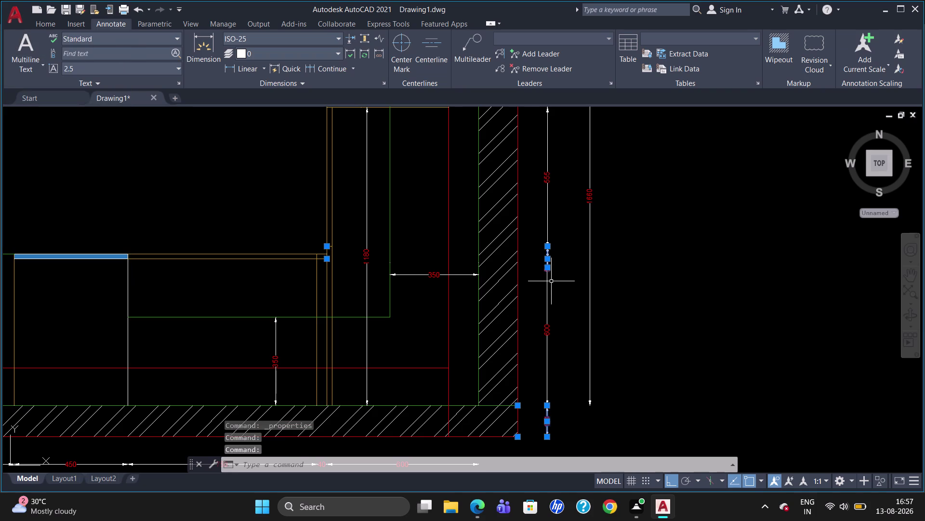
key(Escape)
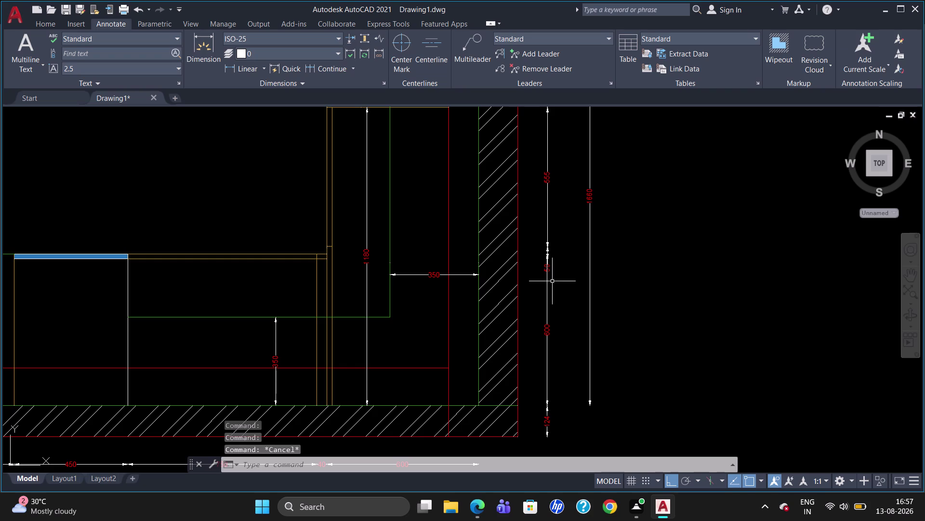
Select the short dimension at the top of the right wall and show its Properties.
scroll(down, 3)
scroll(down, 3)
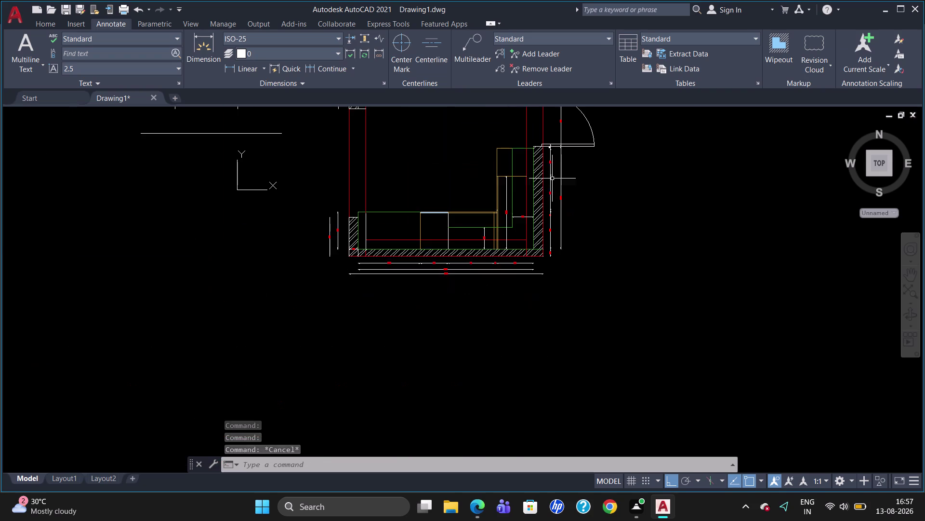
scroll(up, 3)
click(515, 138)
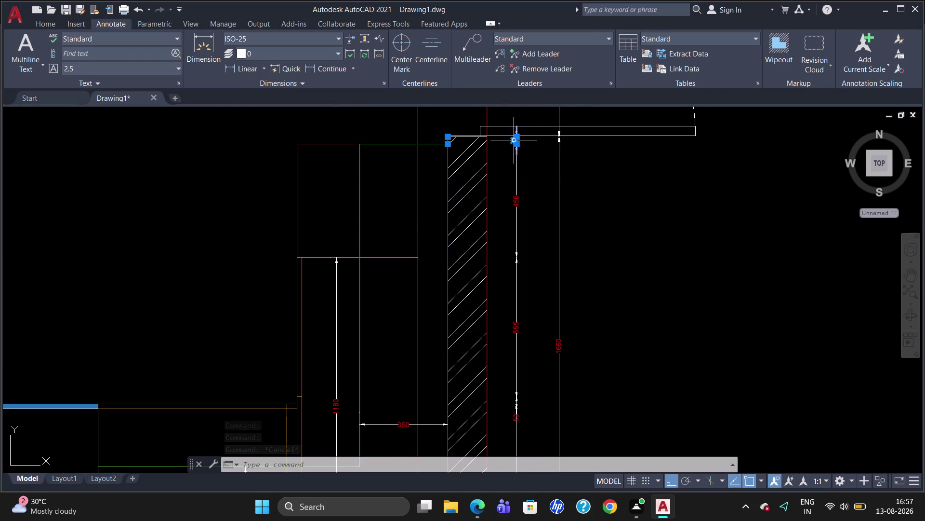
right_click(517, 139)
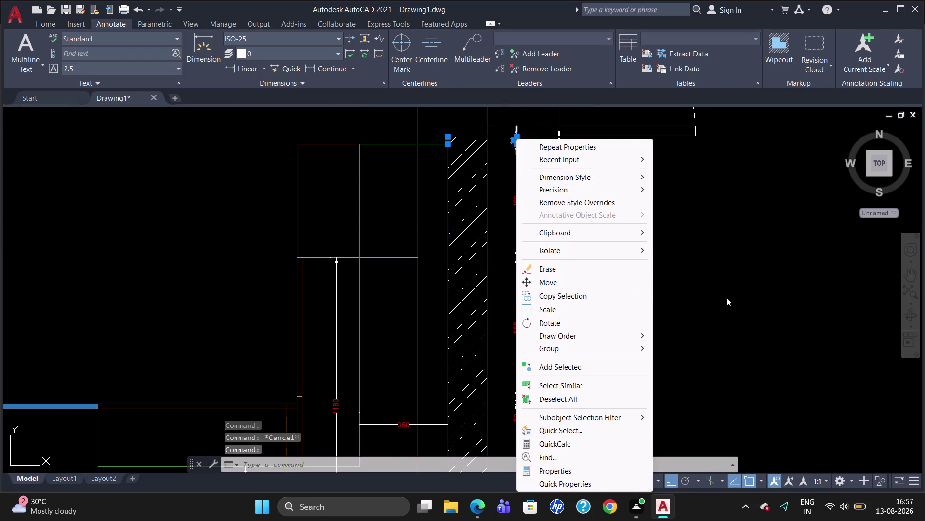
click(575, 472)
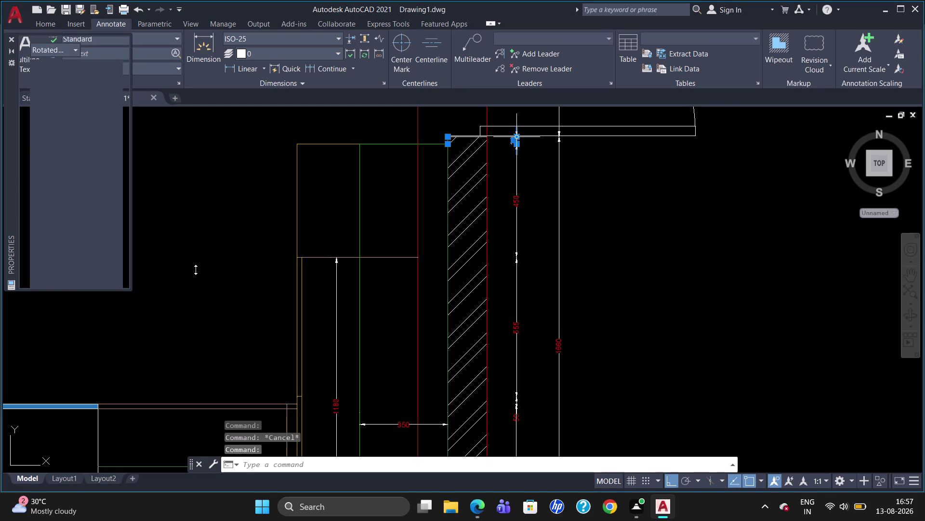
Set its text colour to Red and vertical text position to Centered, then deselect.
scroll(down, 3)
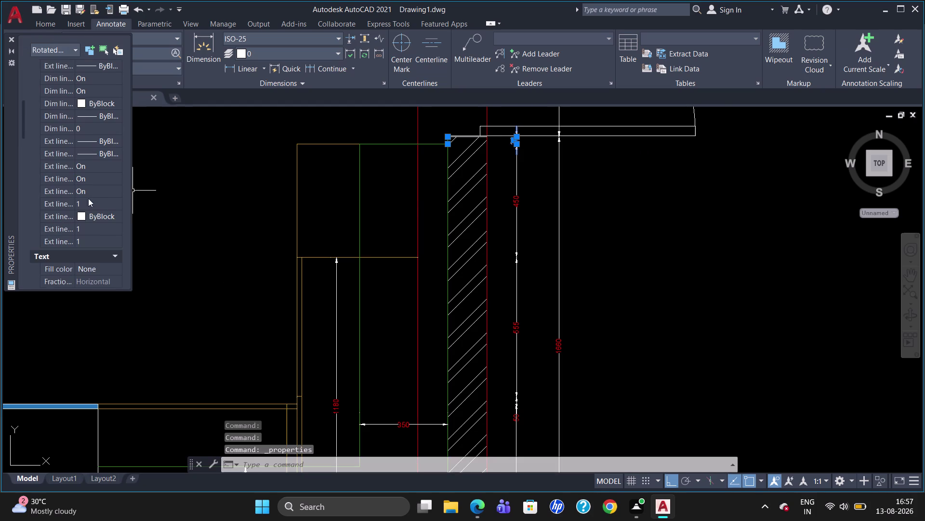
scroll(down, 3)
click(107, 179)
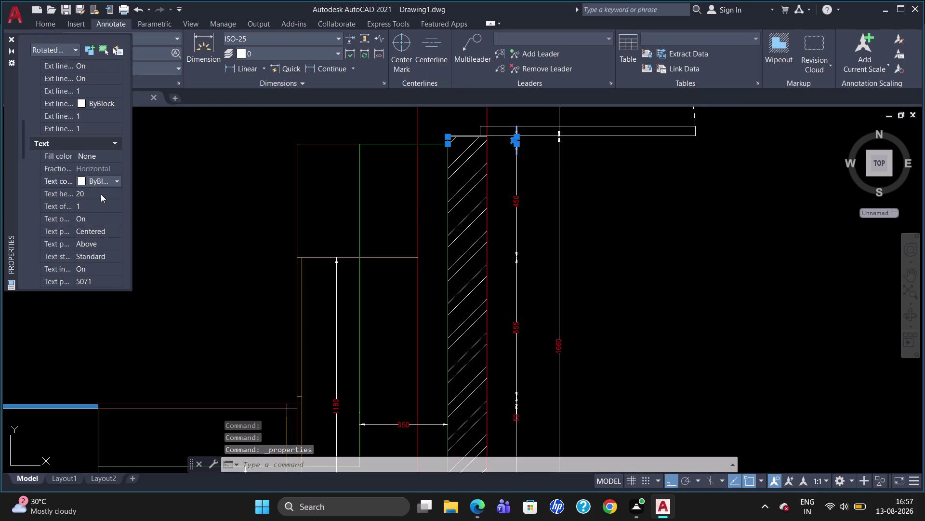
click(115, 181)
click(102, 213)
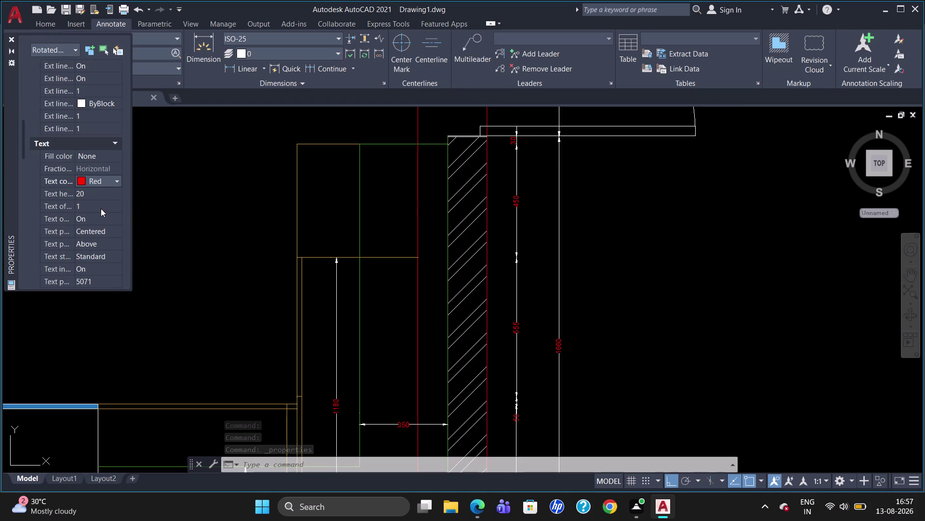
click(106, 241)
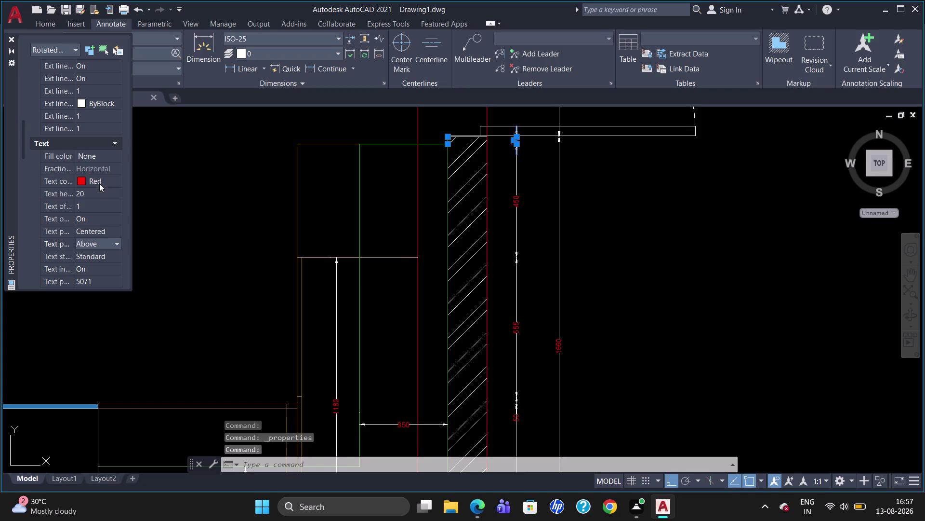
click(116, 241)
click(111, 255)
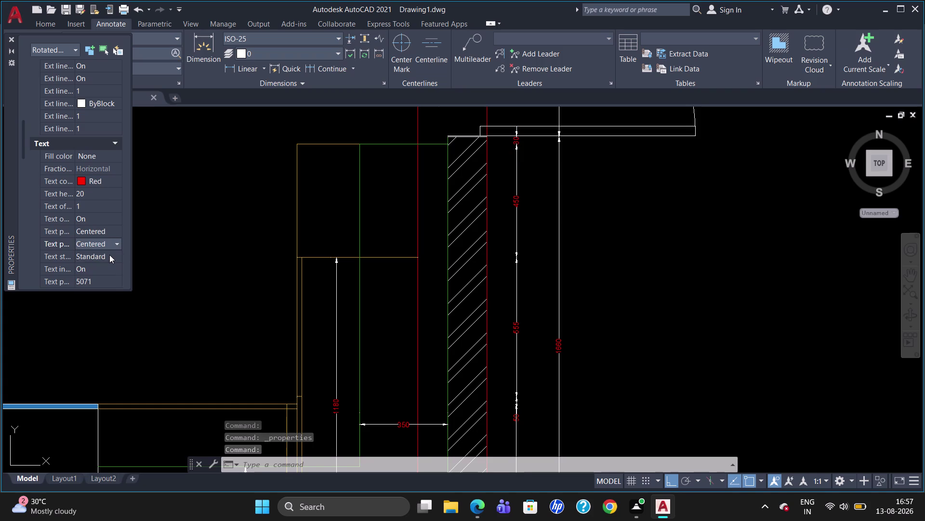
key(Escape)
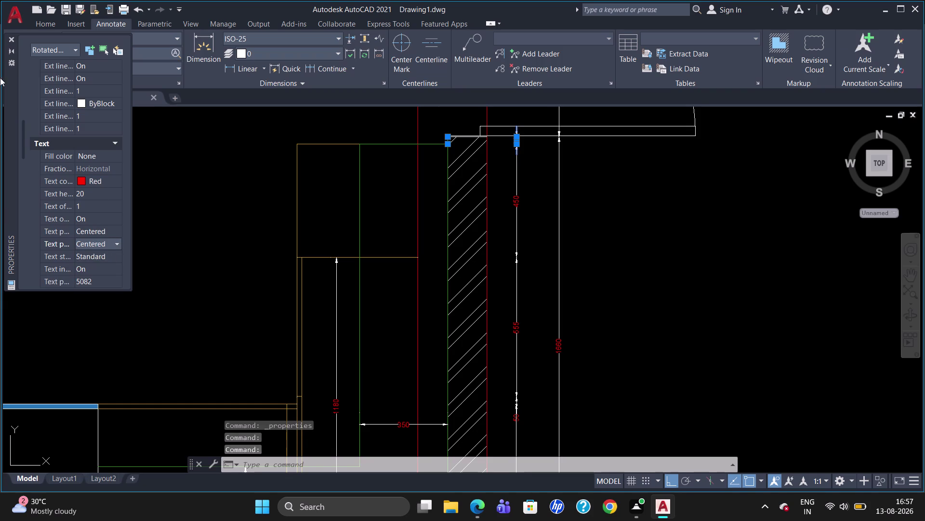
click(8, 40)
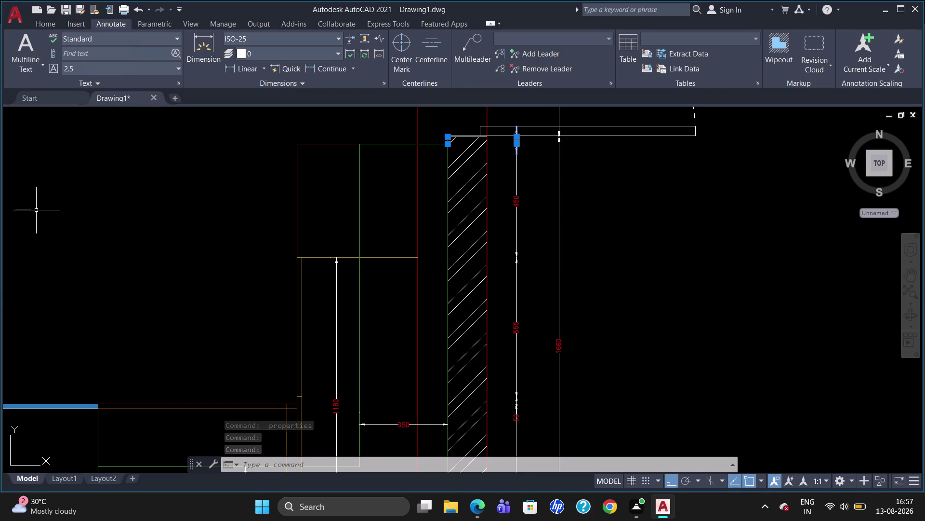
key(Escape)
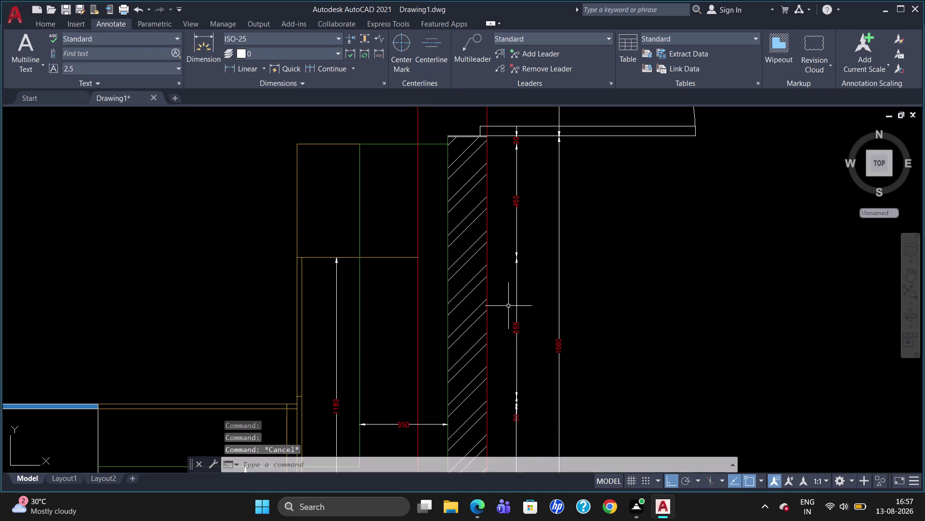
scroll(down, 3)
scroll(up, 3)
scroll(down, 3)
scroll(up, 3)
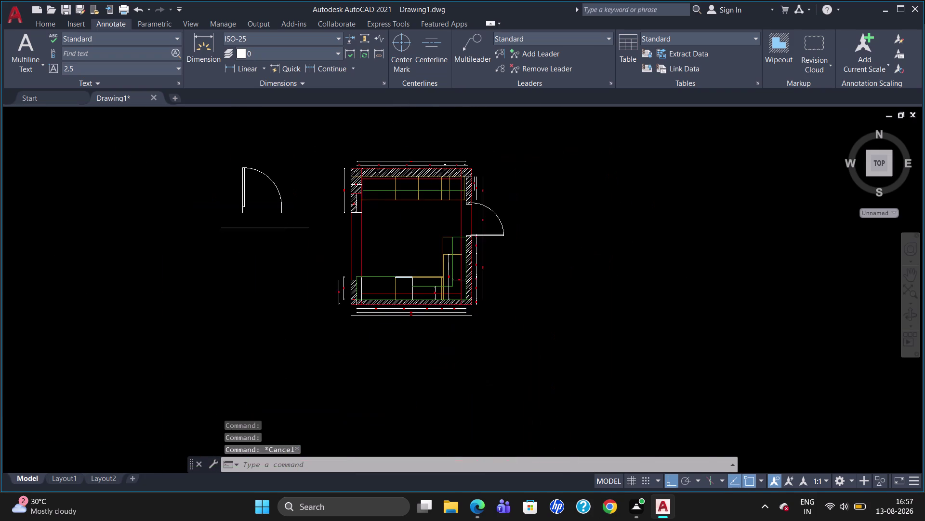
Select the two top-wall dimensions and show their Properties.
scroll(up, 3)
click(554, 330)
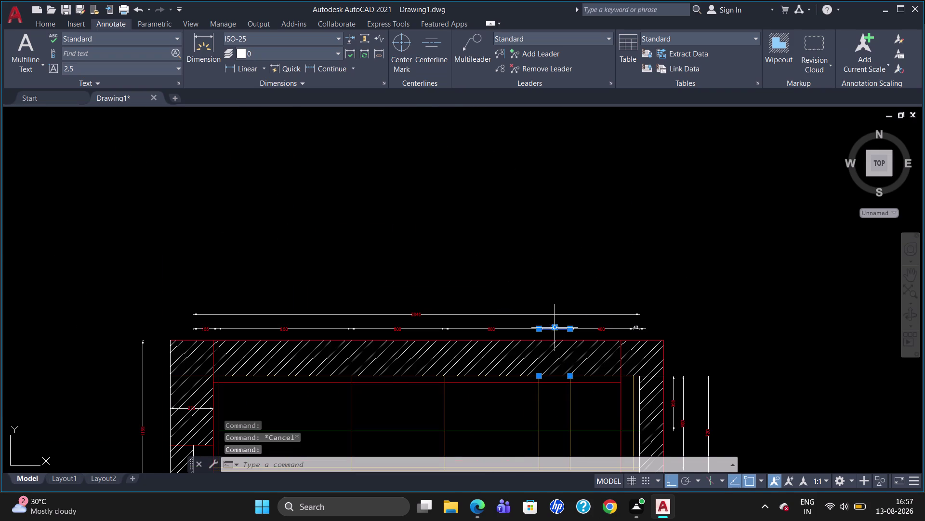
click(632, 326)
right_click(632, 325)
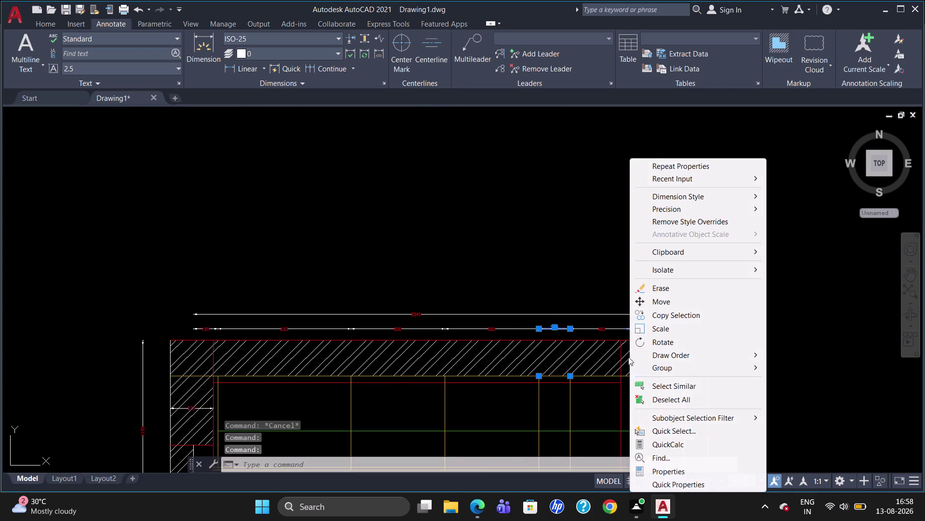
click(667, 468)
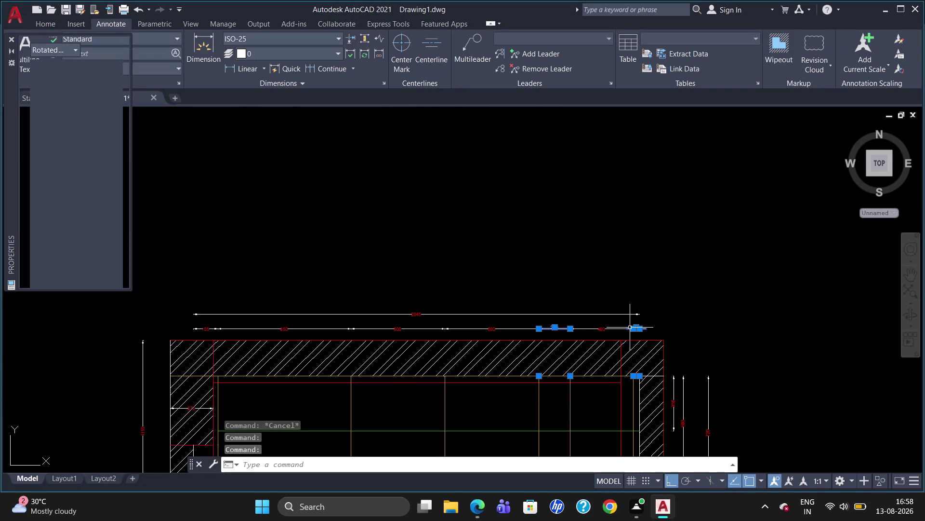
scroll(down, 3)
scroll(down, 3)
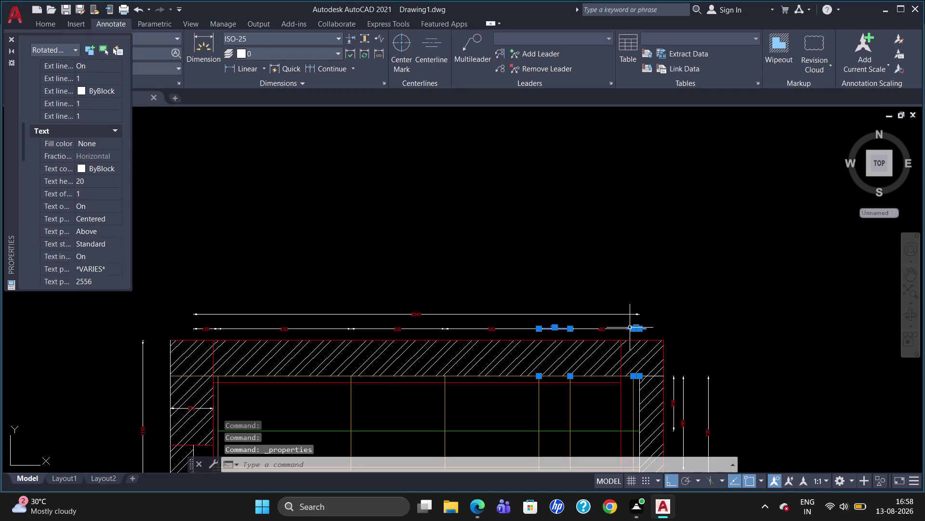
Set their text colour to Red and vertical text position to Centered, then deselect.
click(94, 173)
click(108, 168)
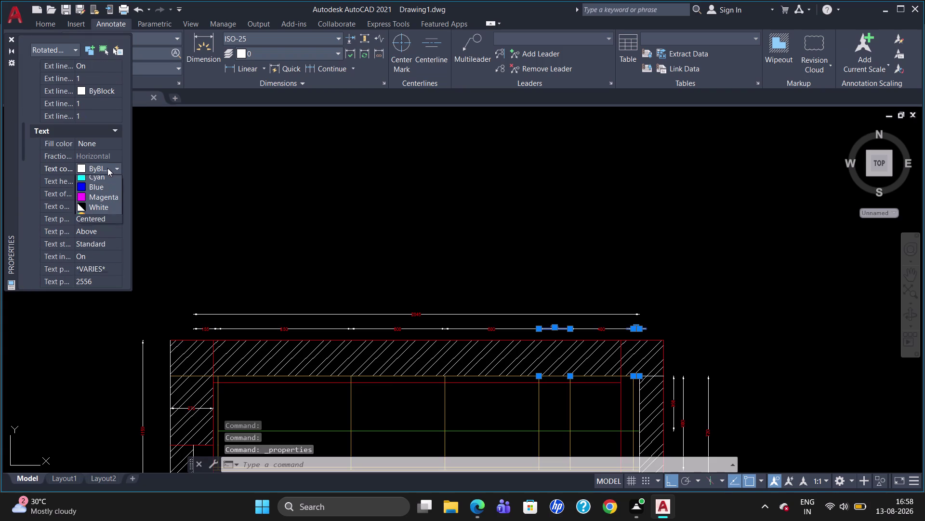
click(101, 198)
click(101, 204)
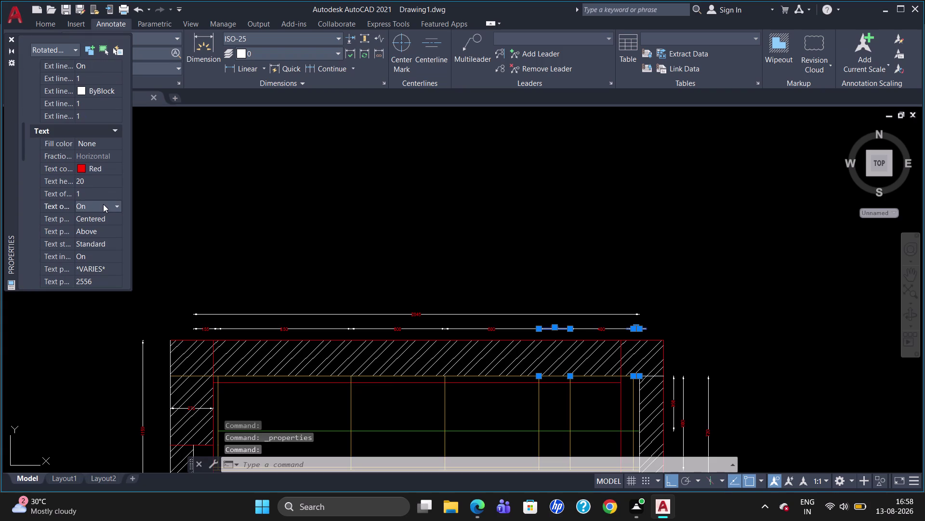
click(105, 216)
click(108, 225)
click(111, 227)
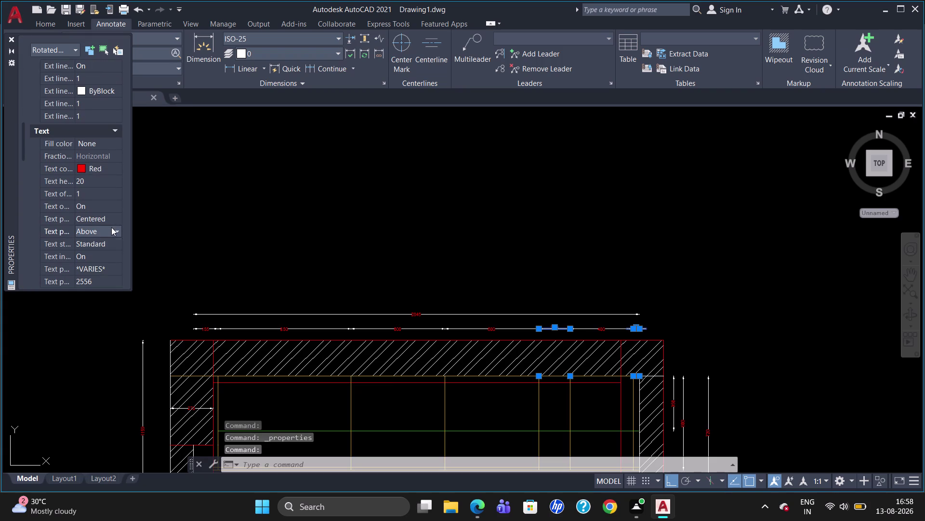
click(112, 239)
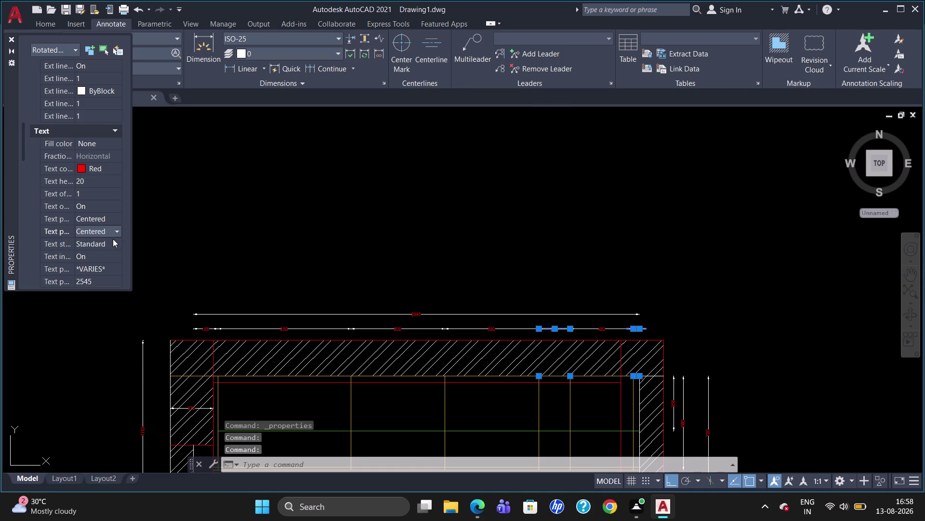
key(Escape)
key(Escape)
click(11, 38)
key(Escape)
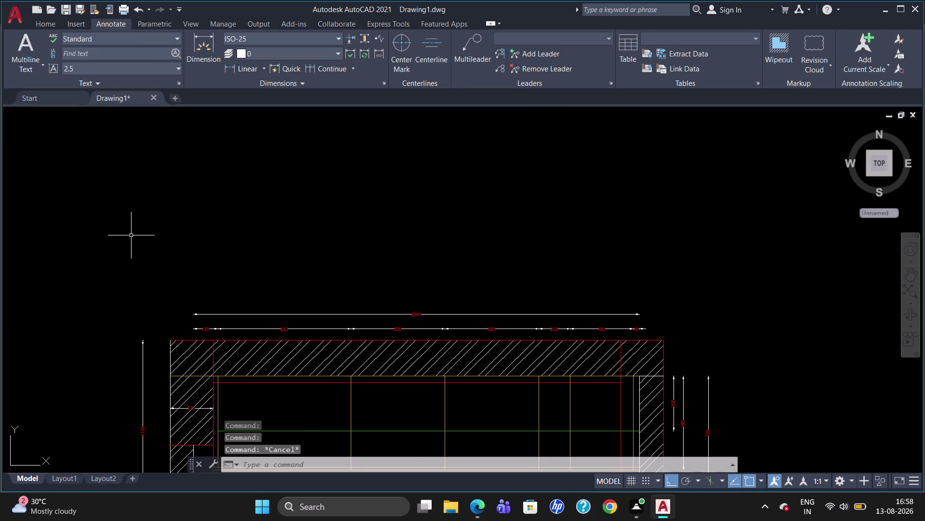
scroll(down, 3)
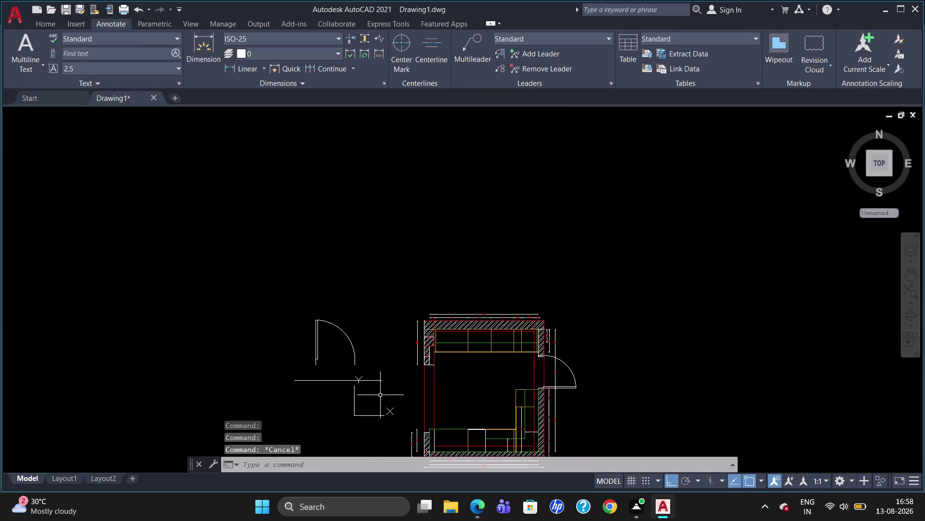
scroll(up, 3)
scroll(down, 3)
scroll(up, 3)
scroll(down, 3)
scroll(up, 3)
scroll(down, 3)
scroll(up, 3)
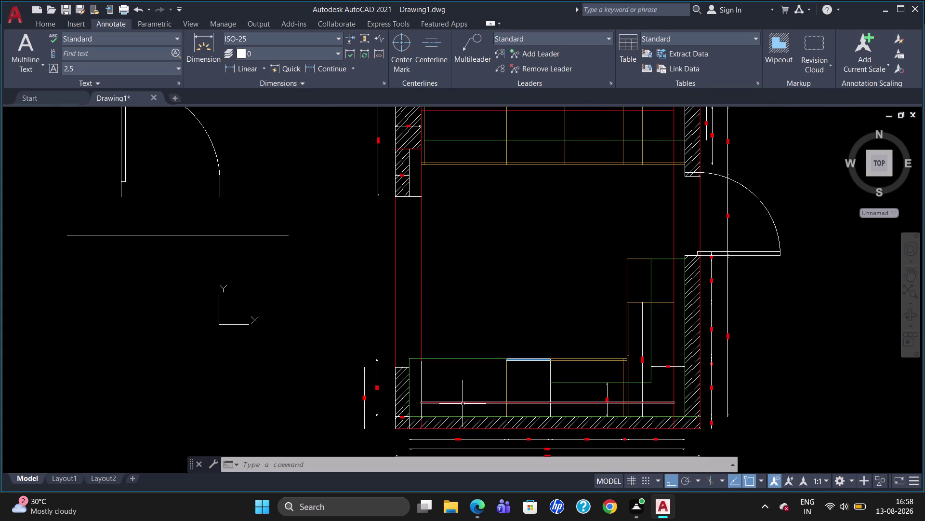